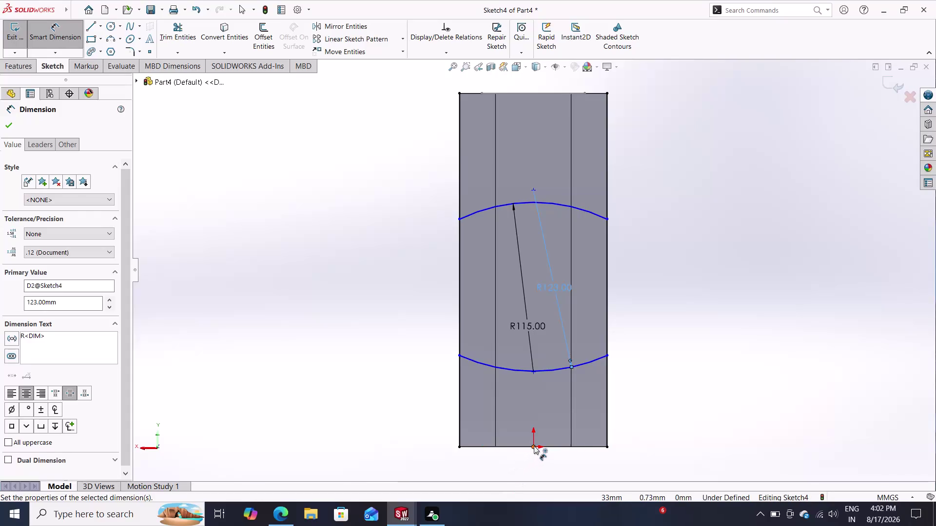
Dimension the upper arc at R123 and add a vertical crest-to-bottom-edge distance of about 166 mm.
click(533, 445)
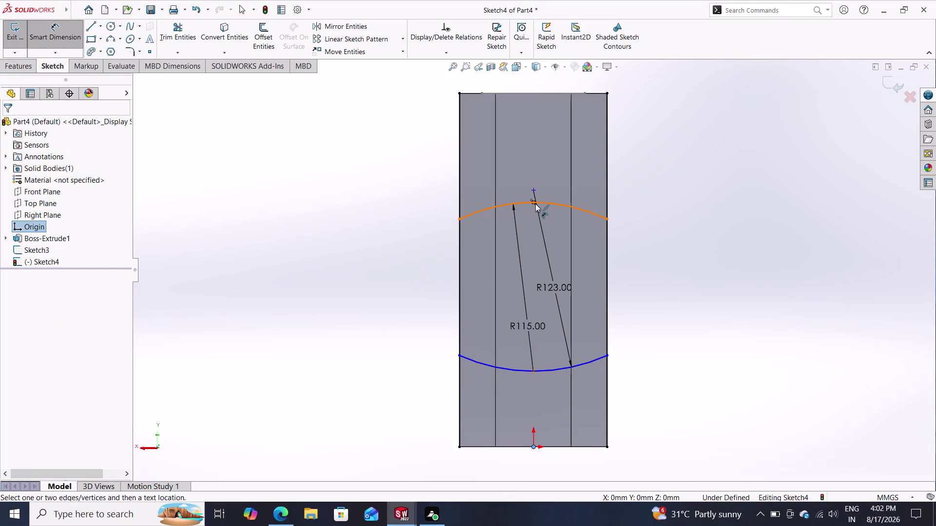
click(534, 202)
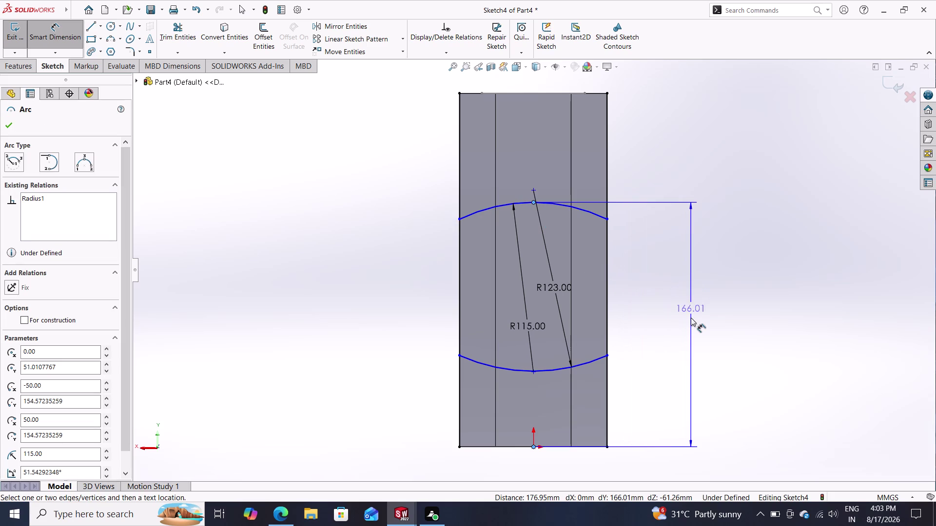
double_click(696, 314)
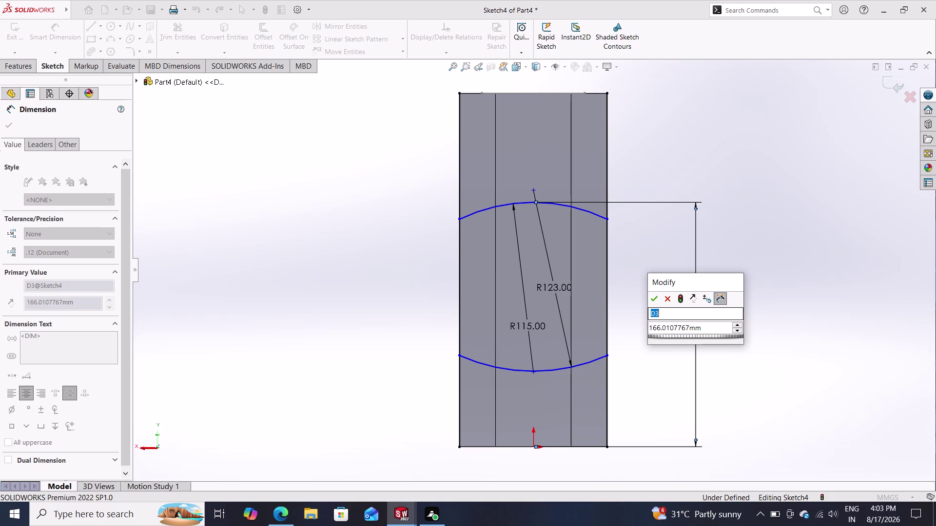
Select the 166 mm distance value for replacement and open the File Explorer panel.
click(702, 326)
drag(703, 326, 683, 322)
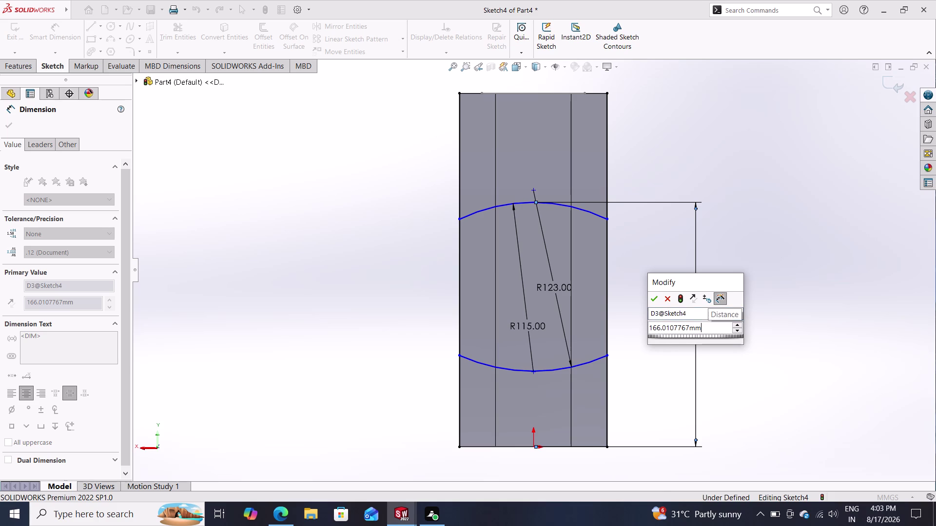
drag(684, 322, 621, 326)
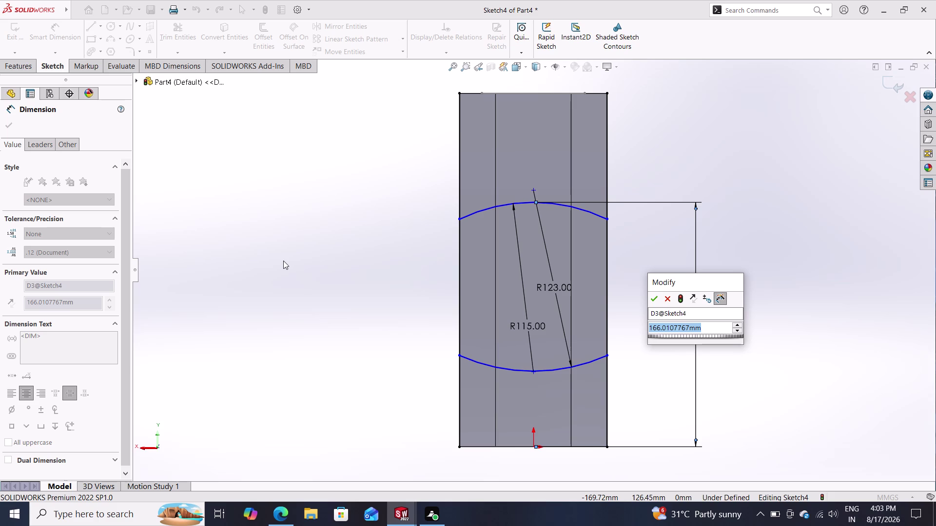
click(935, 132)
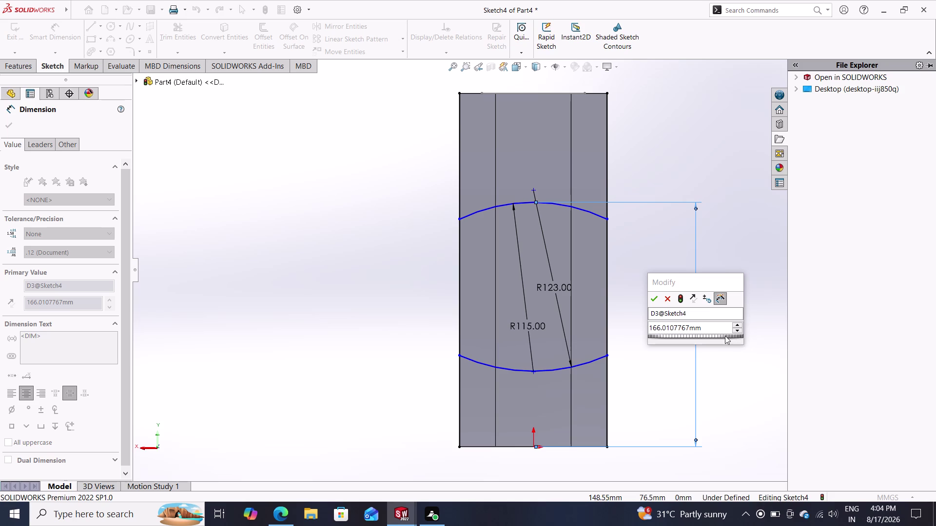
Change the crest-to-bottom-edge distance to 150 mm.
drag(714, 329, 650, 337)
text(1)
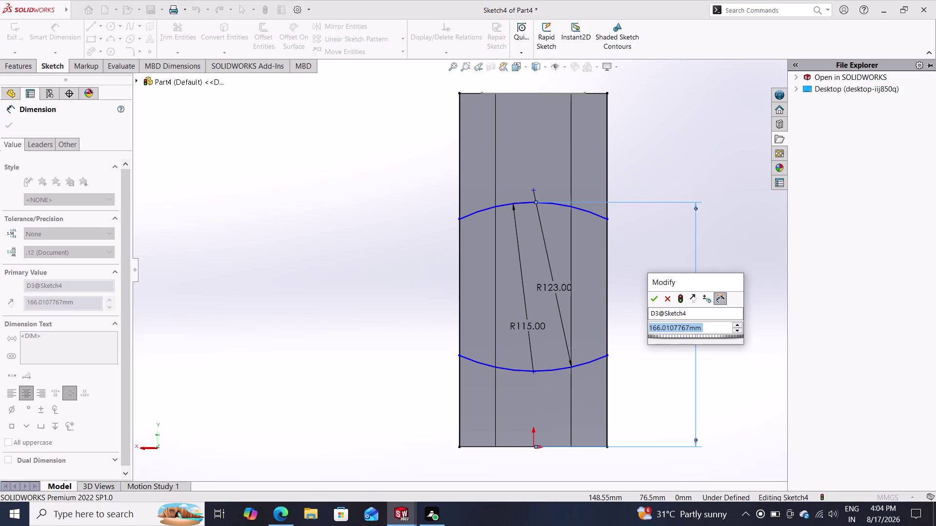
text(50)
key(Return)
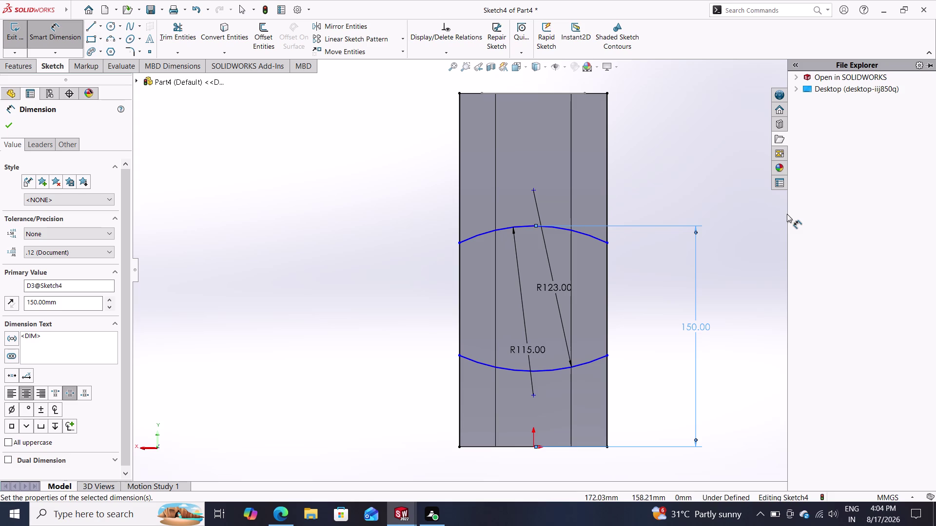
Collapse the File Explorer panel and exit Smart Dimension.
drag(787, 217, 856, 230)
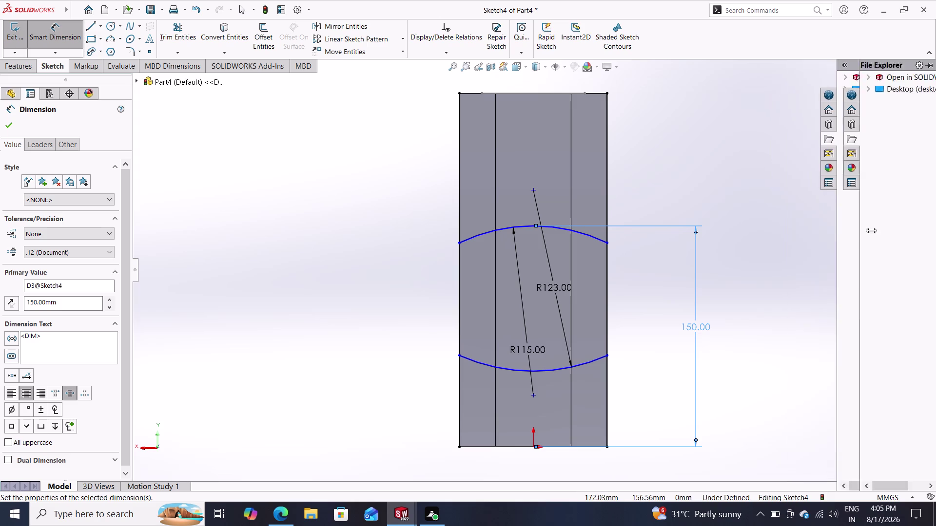
drag(855, 230, 935, 219)
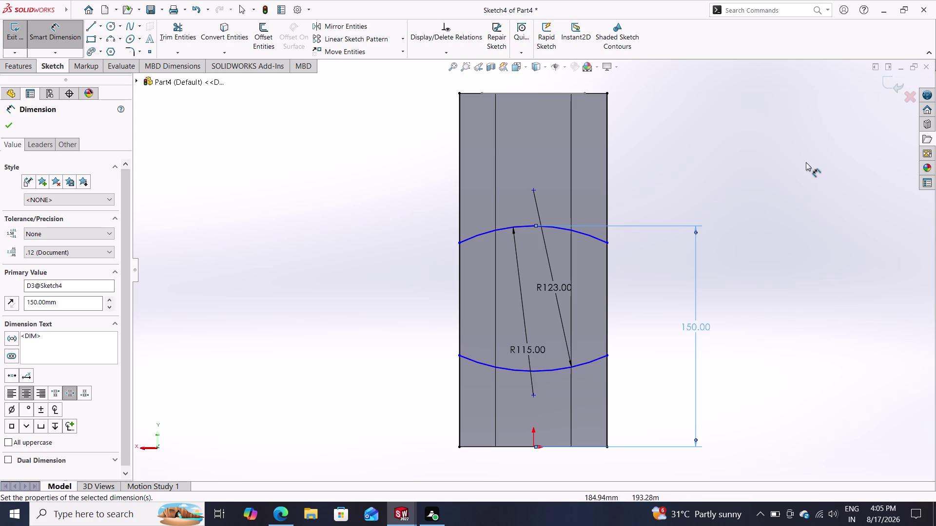
key(Escape)
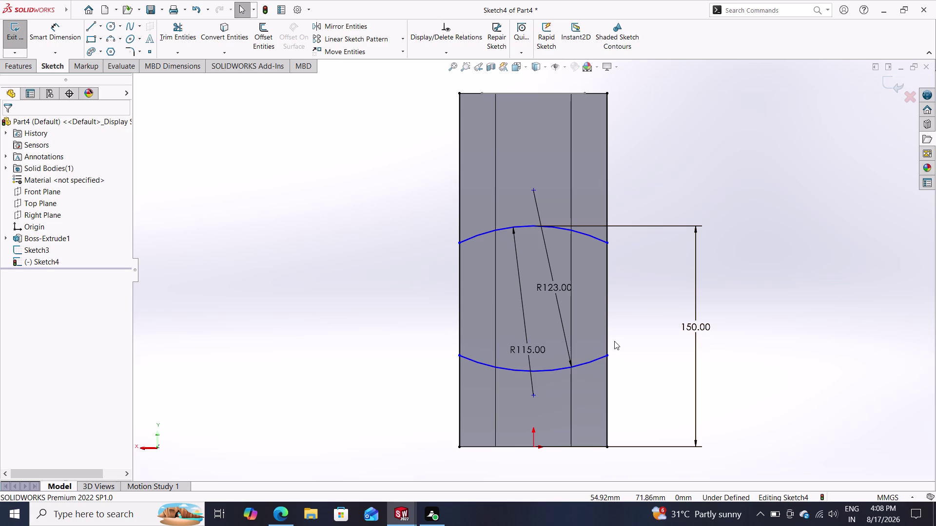
Select the point on the lower arc.
click(534, 447)
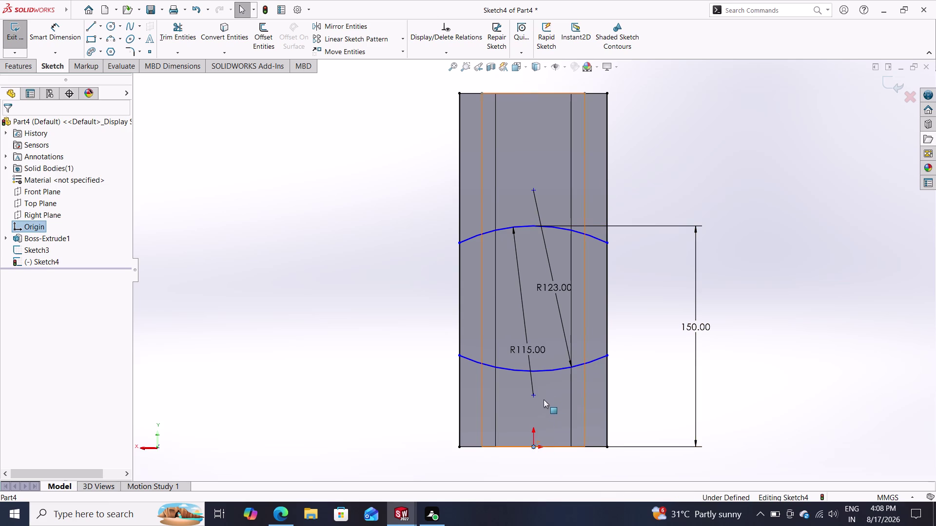
Make the lower arc's point coincident with the origin and accept the relation.
click(532, 371)
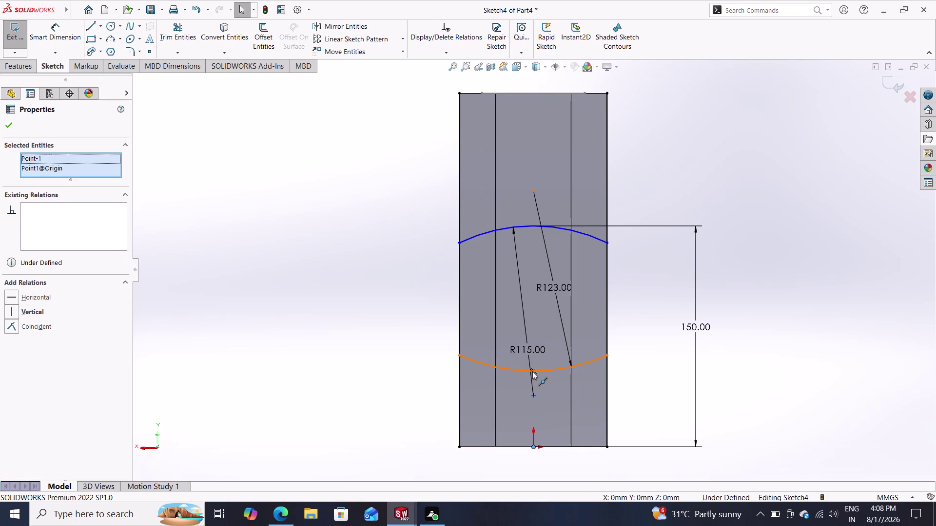
click(28, 323)
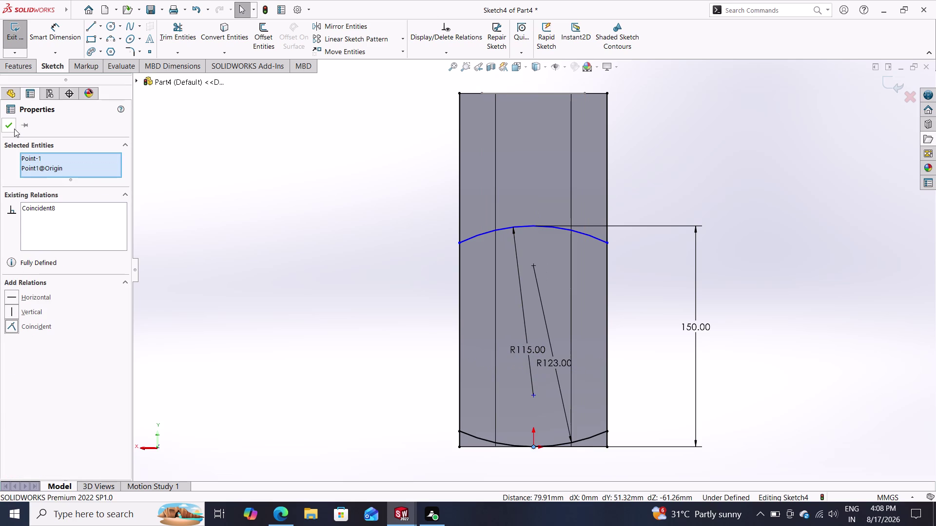
click(14, 129)
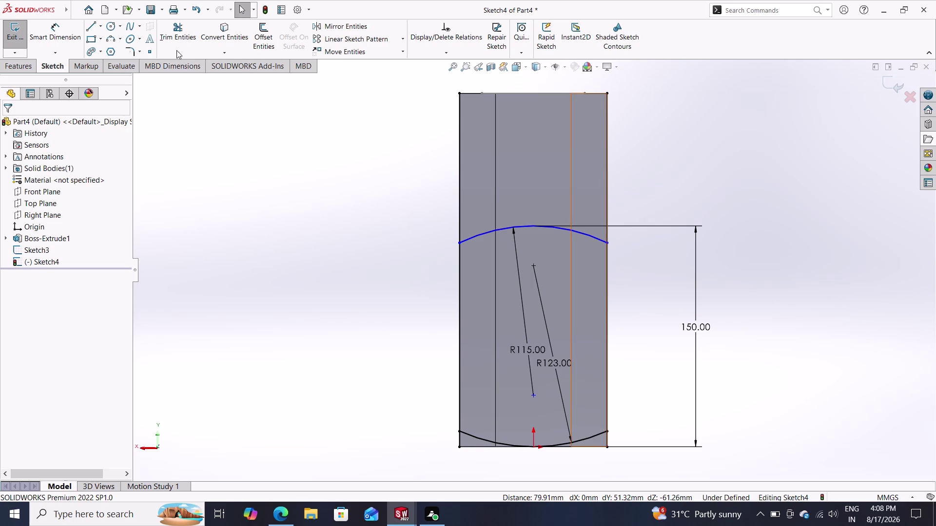
Trim away excess geometry in Sketch4 with Trim Entities, then close the tool.
click(173, 29)
click(35, 201)
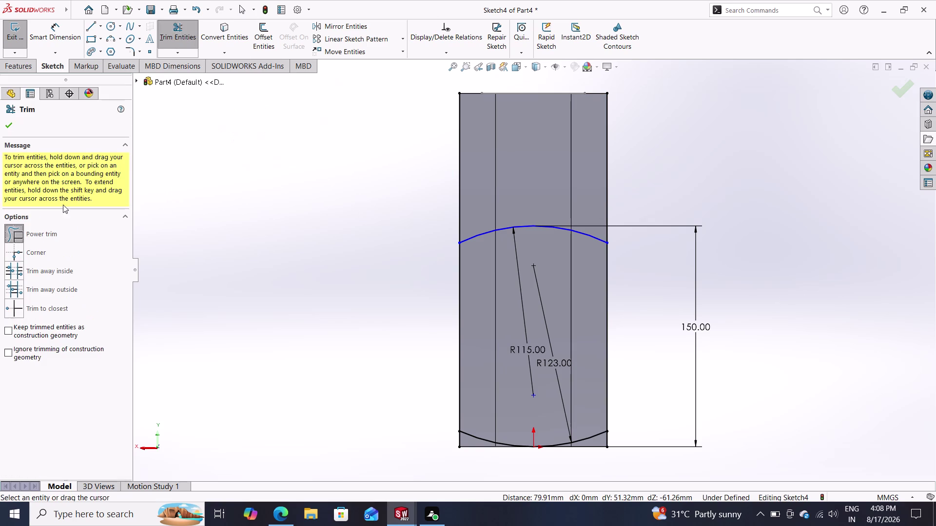
double_click(426, 151)
drag(437, 154, 483, 150)
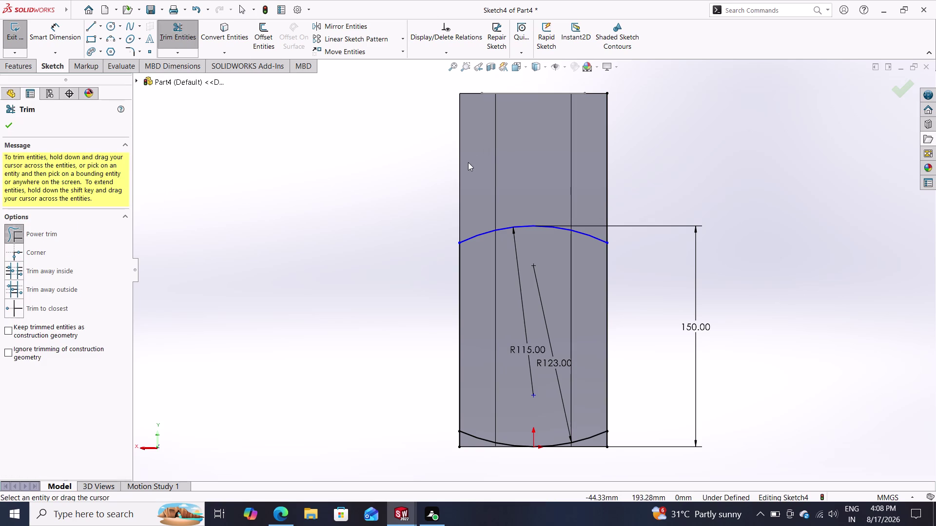
drag(589, 127, 609, 137)
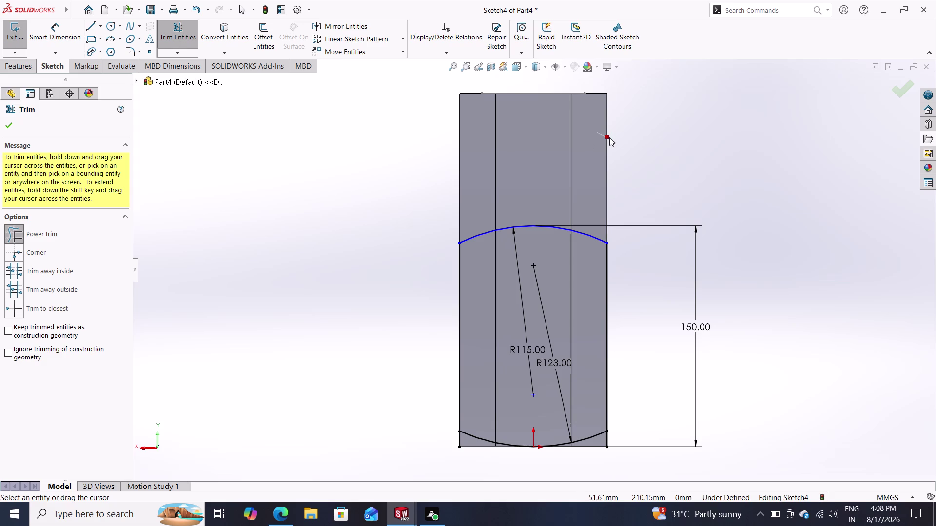
drag(609, 137, 615, 140)
drag(450, 437, 450, 431)
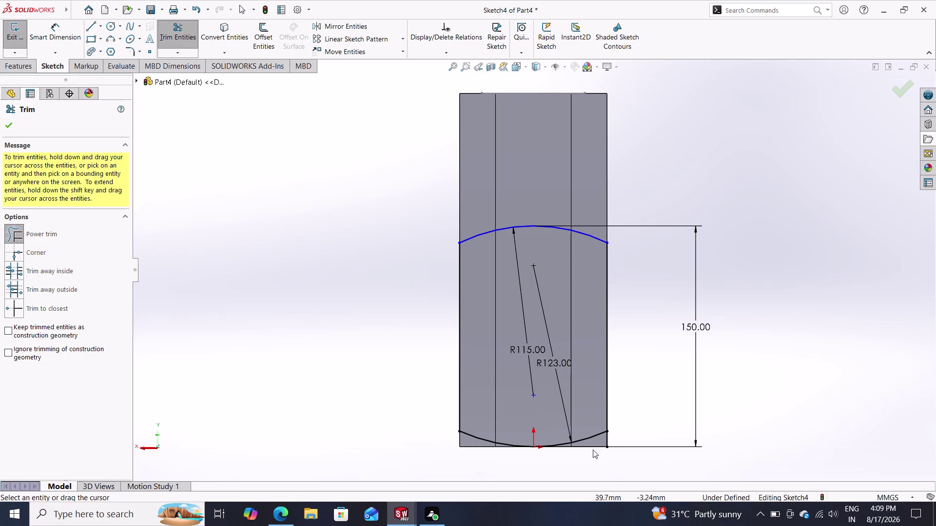
drag(632, 434, 588, 449)
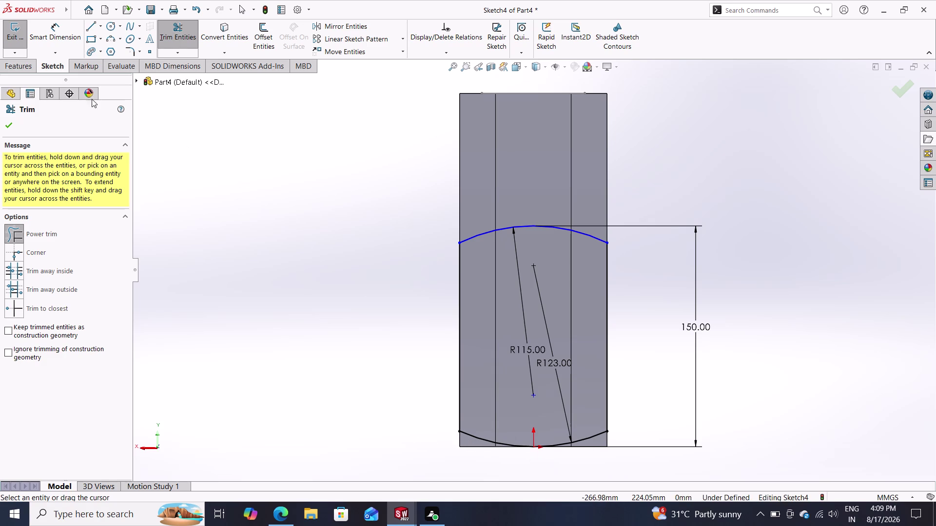
click(3, 124)
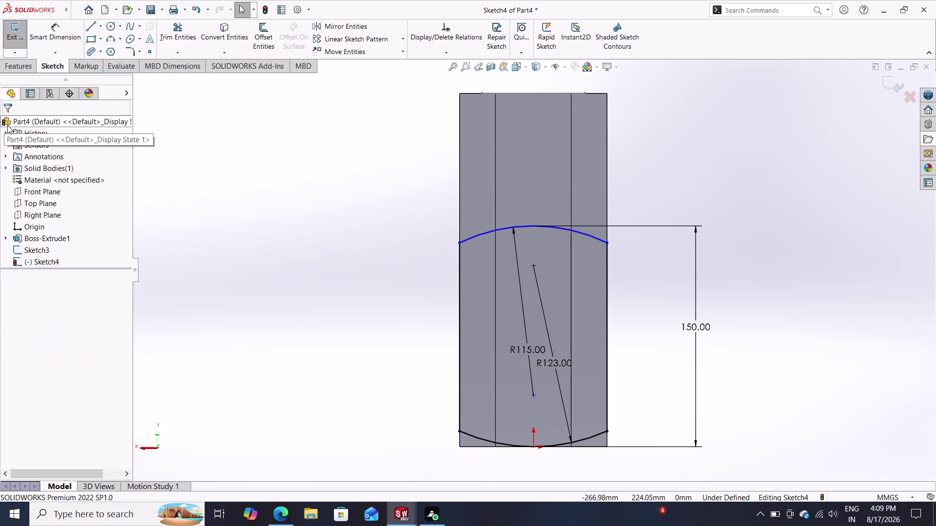
Start a boss extrusion of Sketch4 and orbit to inspect its preview.
click(15, 65)
click(21, 34)
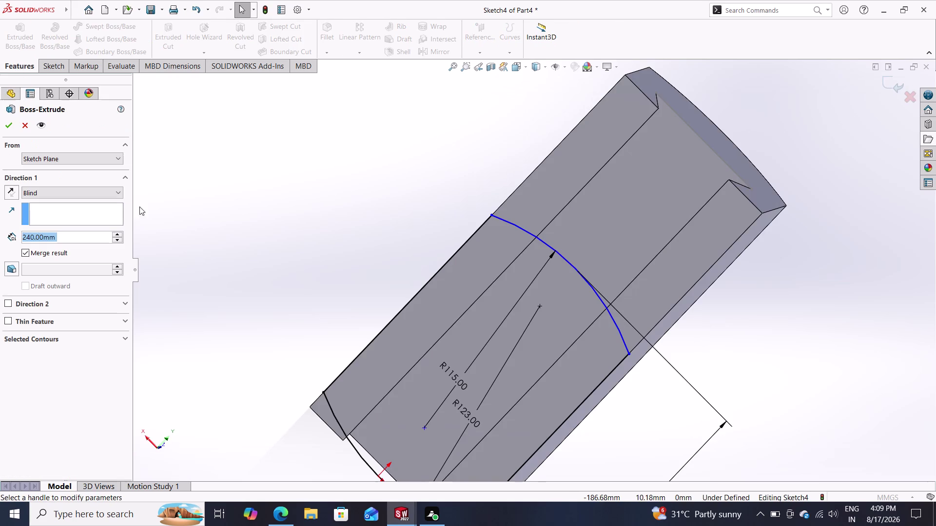
scroll(down, 3)
scroll(up, 3)
scroll(down, 3)
scroll(up, 3)
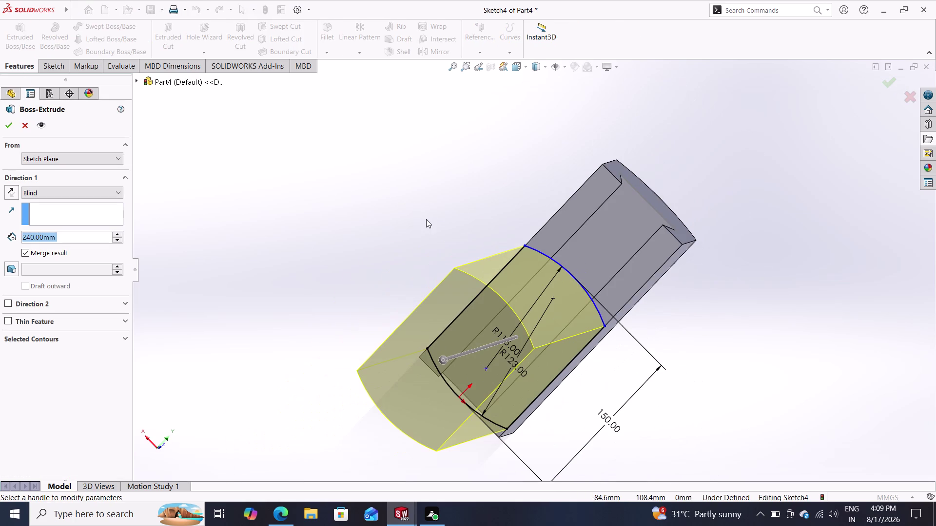
middle_drag(433, 244, 451, 267)
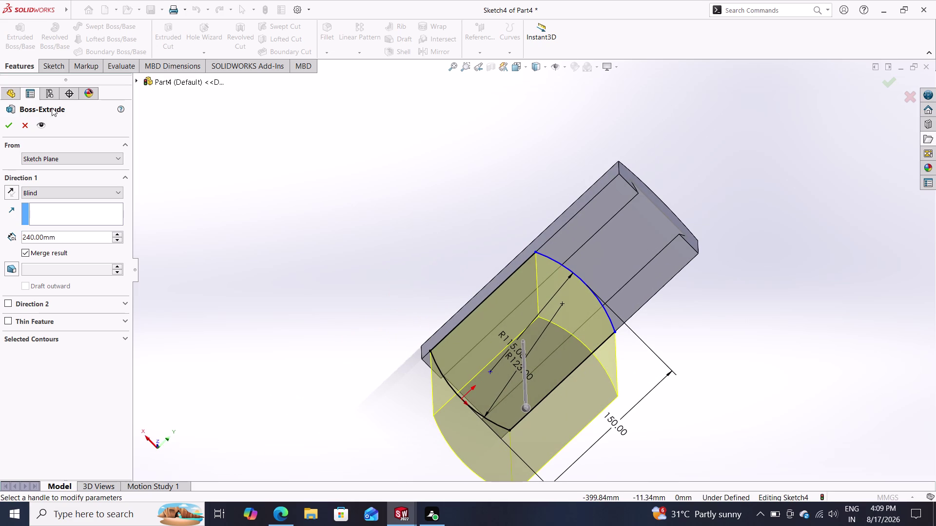
Start the extrusion at a 20 mm offset and complete Boss-Extrude2.
click(56, 161)
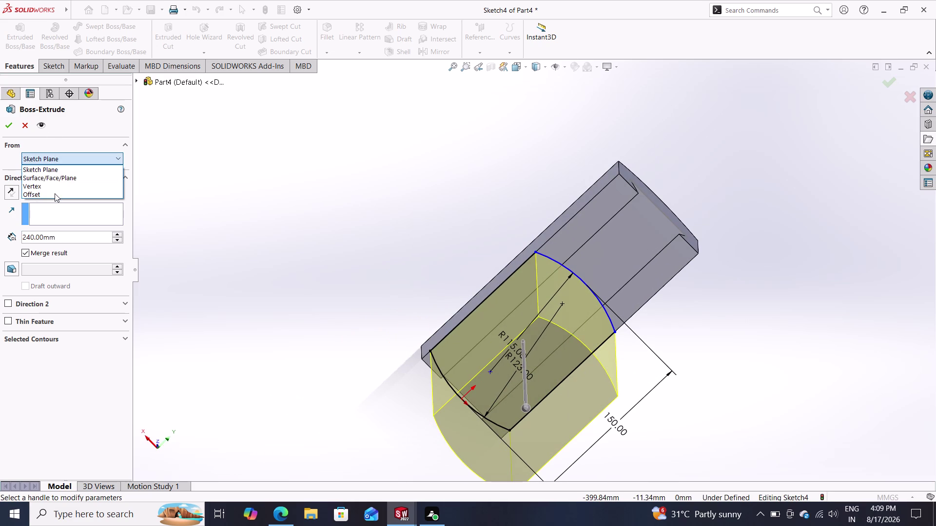
click(55, 193)
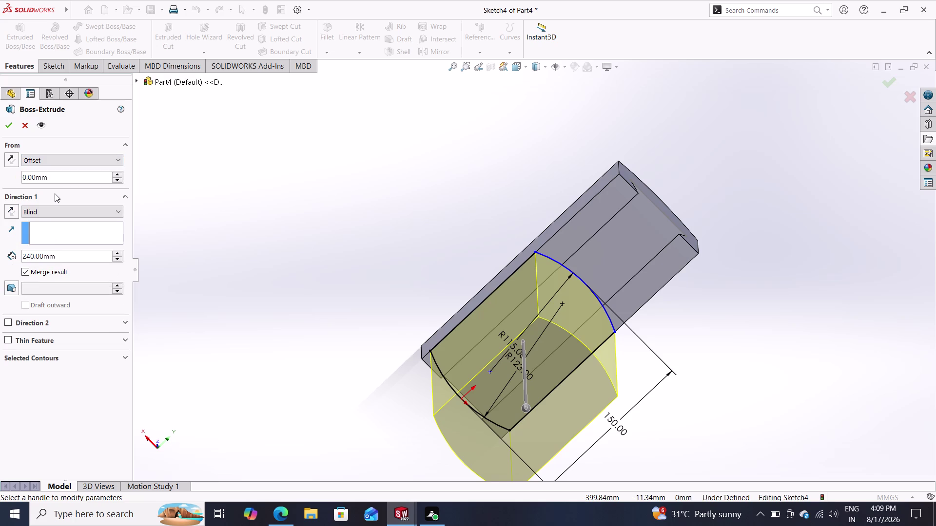
text(20)
key(Return)
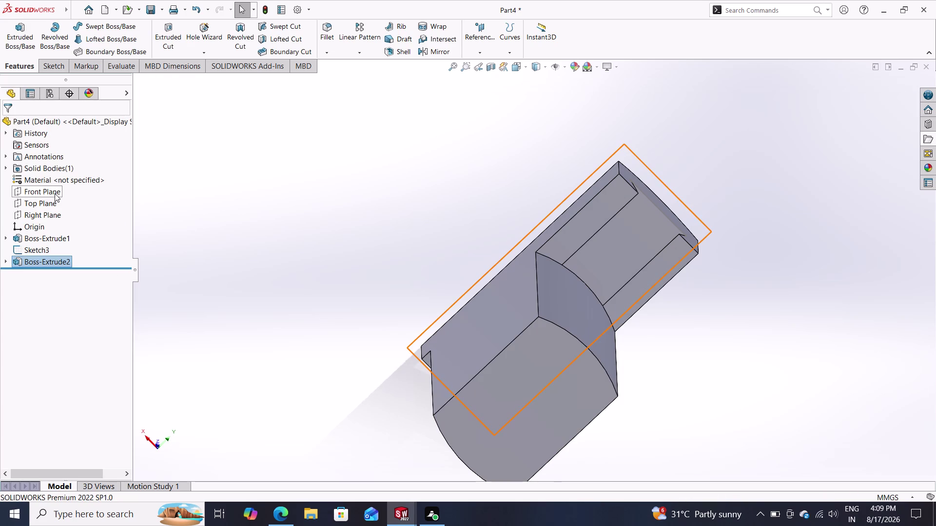
Undo Boss-Extrude2 and start a fresh boss extrusion of Sketch4.
key(ctrl+z)
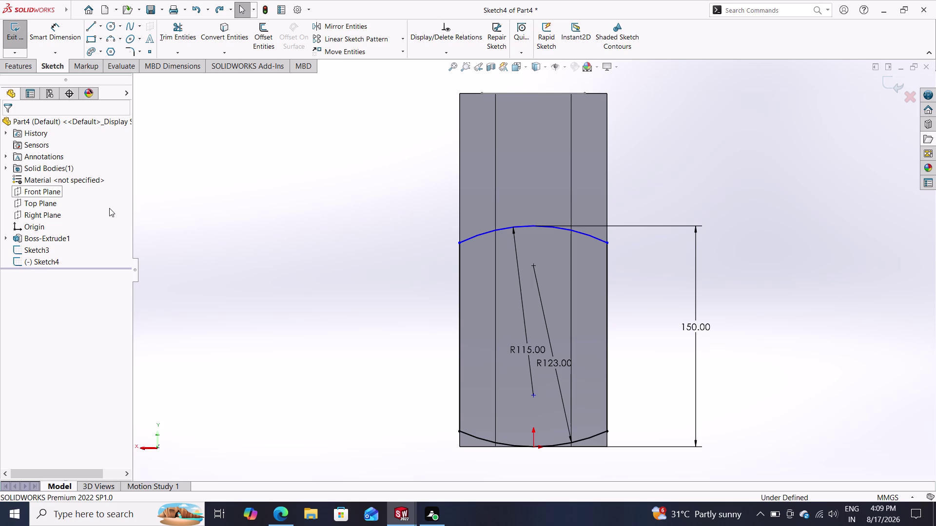
click(20, 64)
click(17, 35)
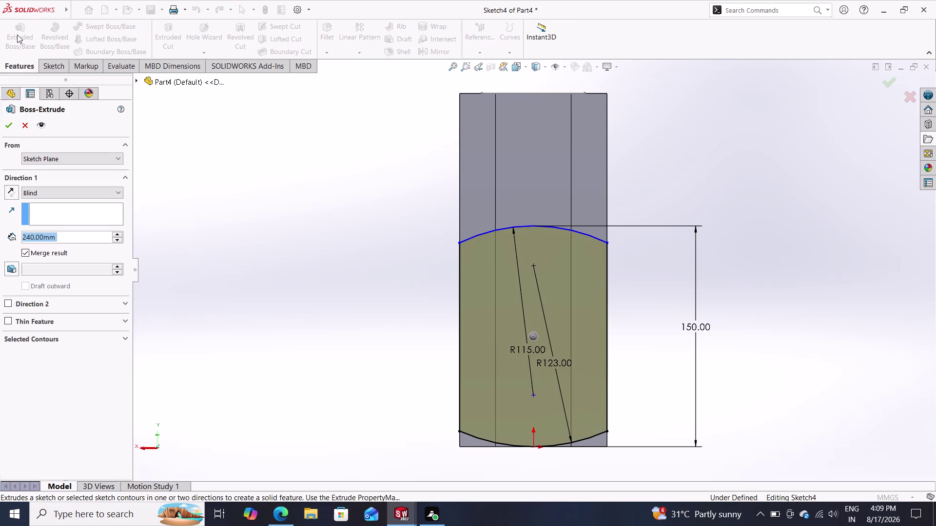
Start the extrusion from an Offset of 20 mm.
click(98, 157)
click(65, 197)
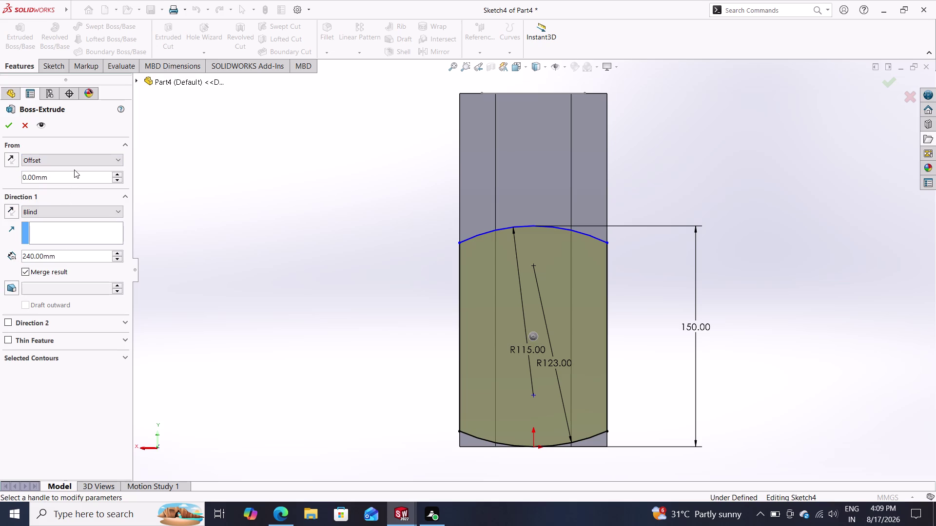
double_click(74, 169)
drag(67, 177, 9, 178)
text(20)
key(Return)
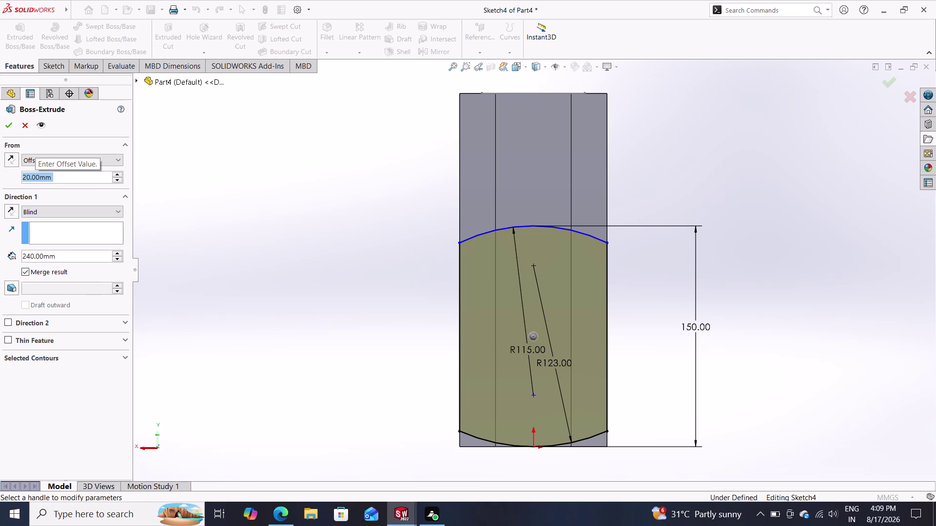
Set the blind depth to 25 mm, after trying 45 and -20, and accept the boss.
drag(68, 260, 16, 254)
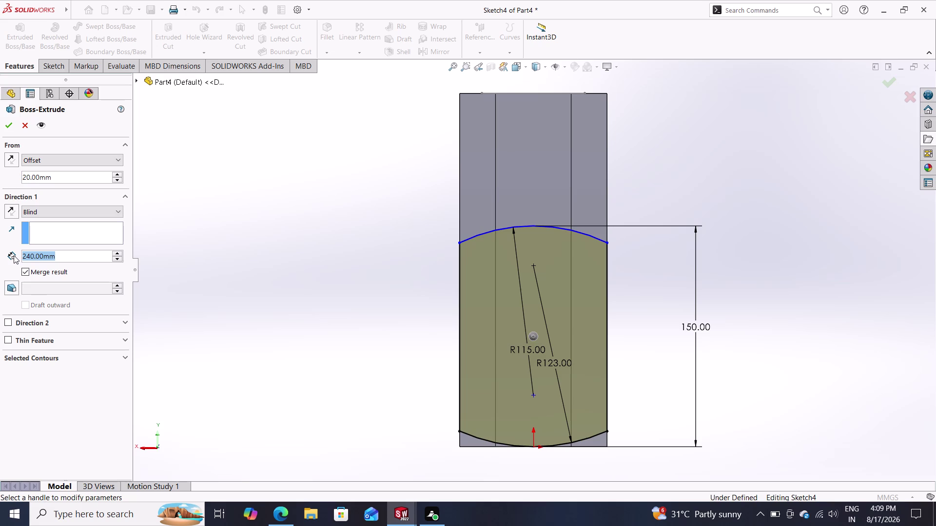
key(BackSpace)
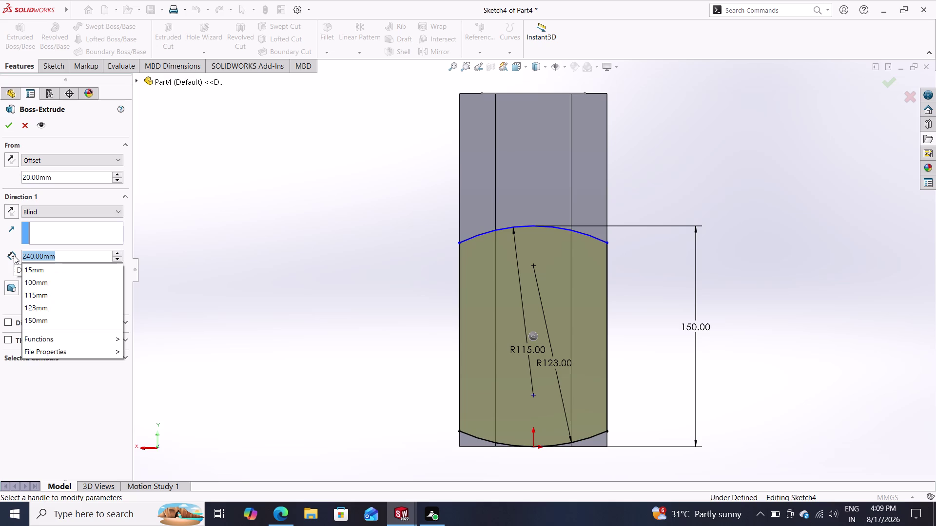
text(45)
key(Return)
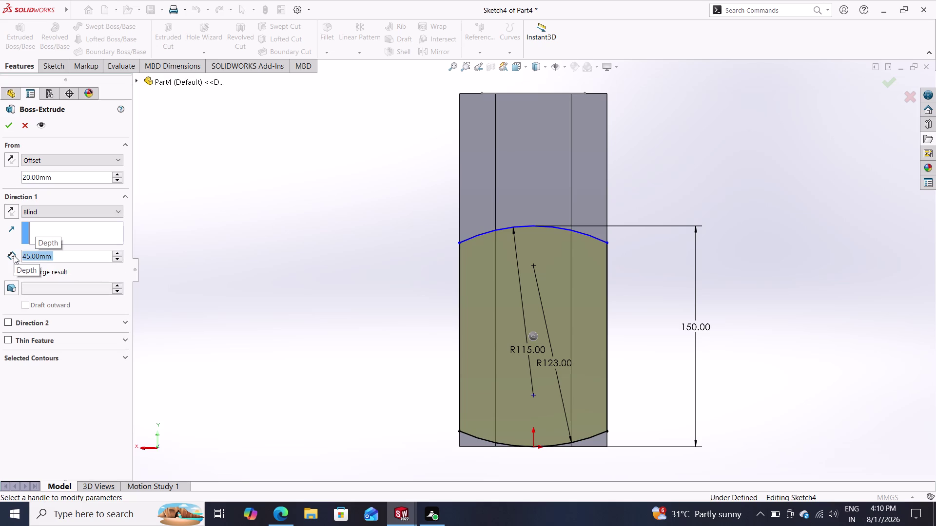
key(minus)
text(2)
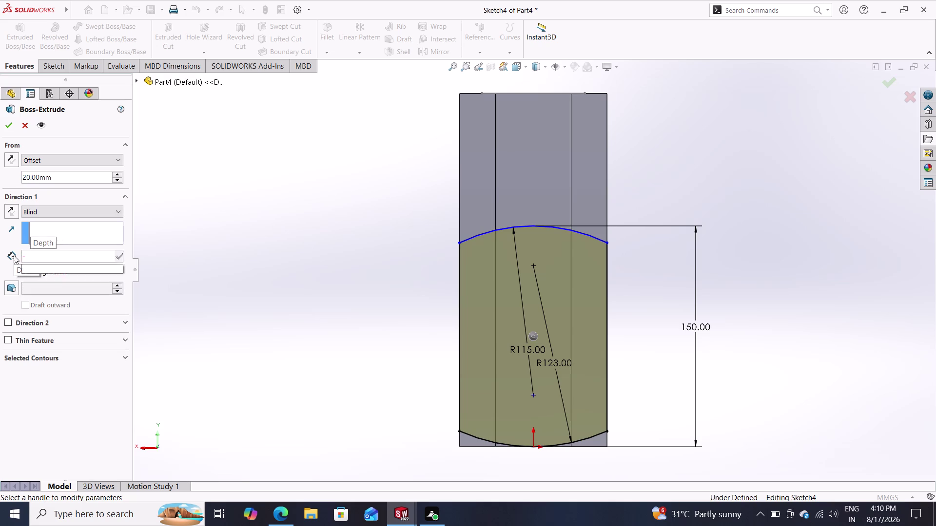
text(0)
key(Return)
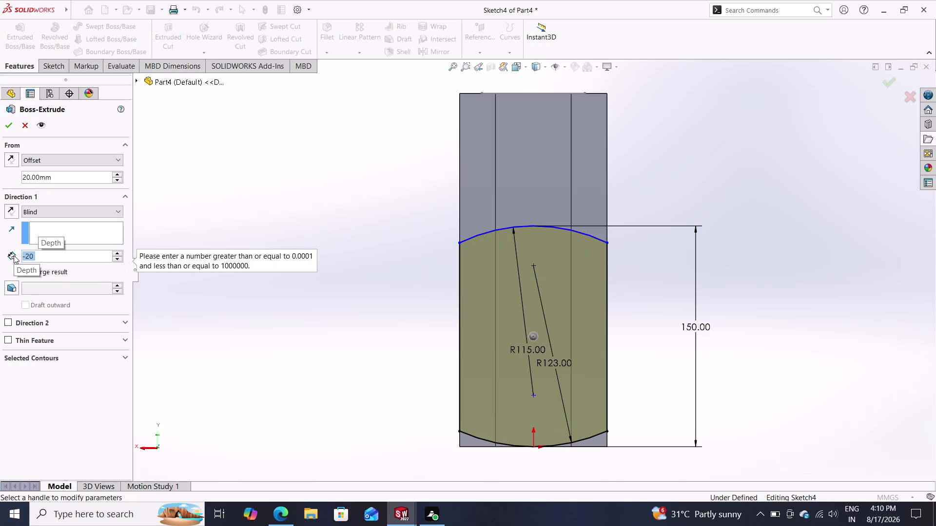
key(BackSpace)
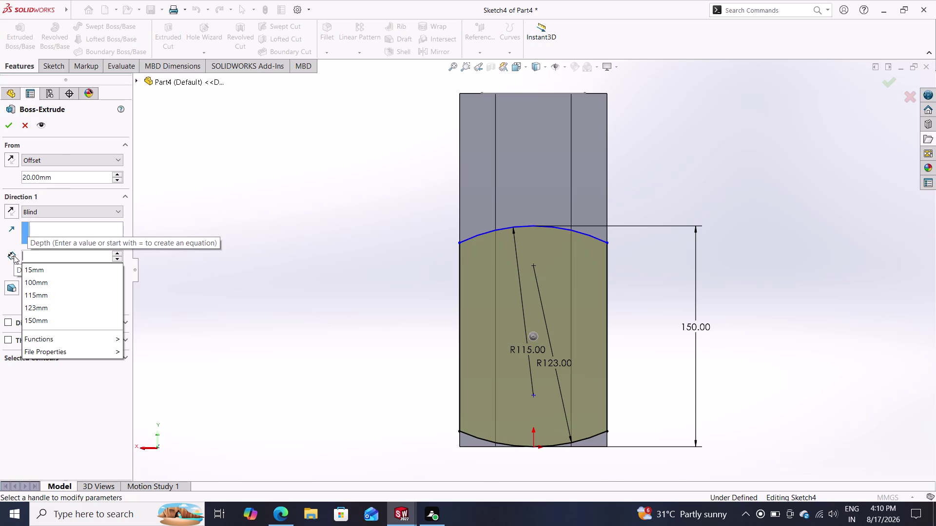
text(25)
key(Return)
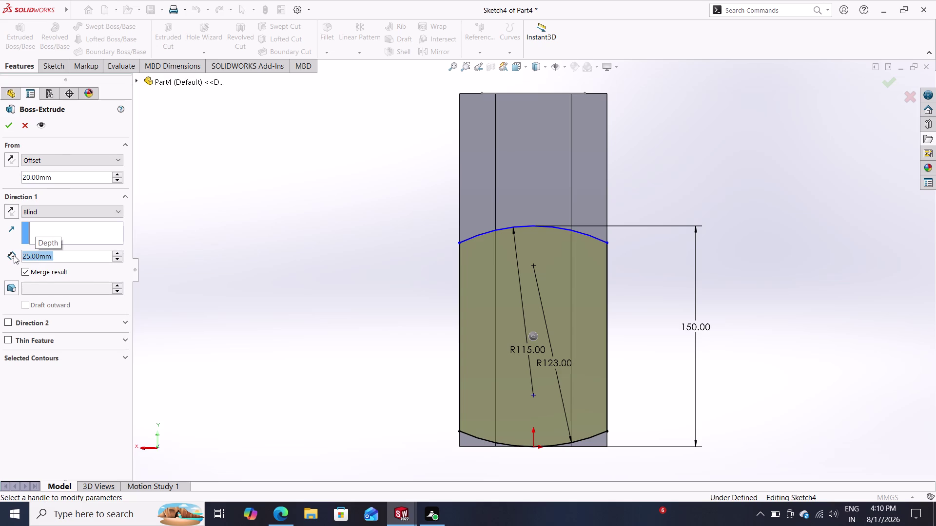
click(11, 123)
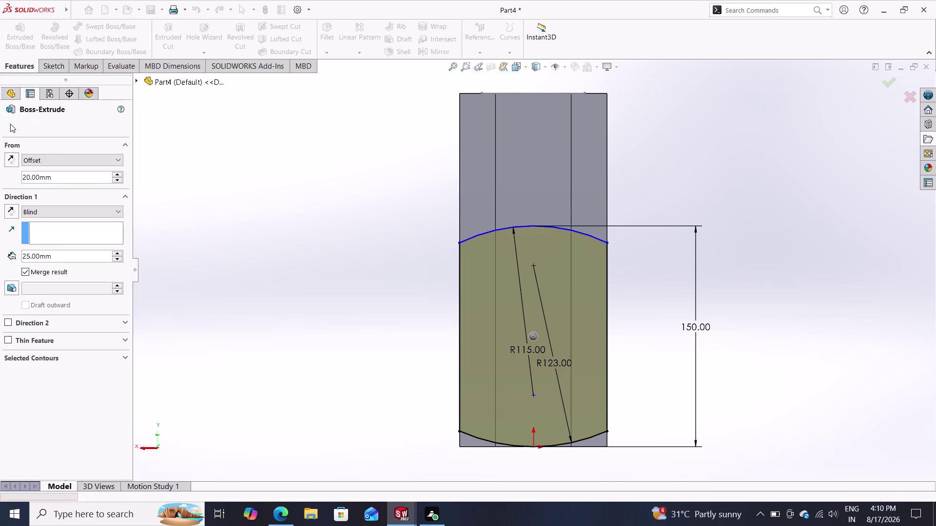
Orbit around the new boss to inspect the gap, then select Boss-Extrude3.
middle_drag(369, 231, 393, 266)
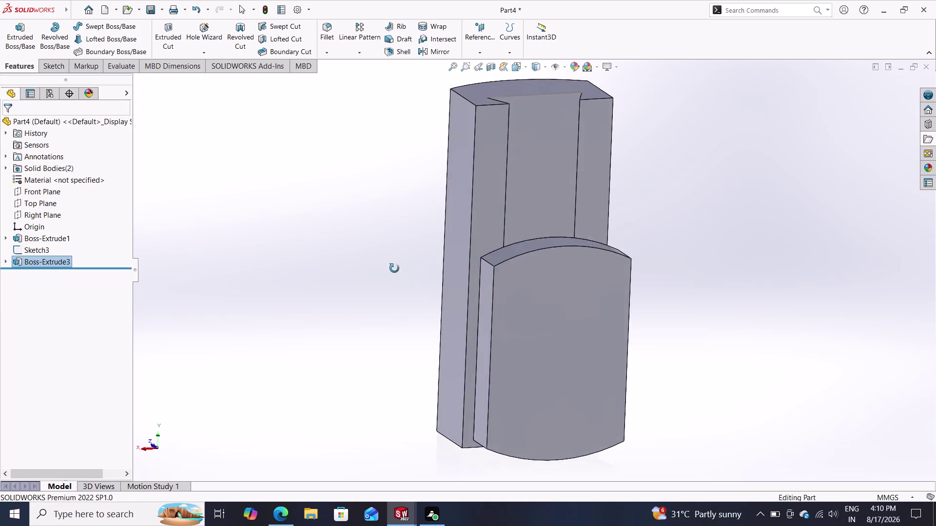
middle_drag(392, 266, 369, 287)
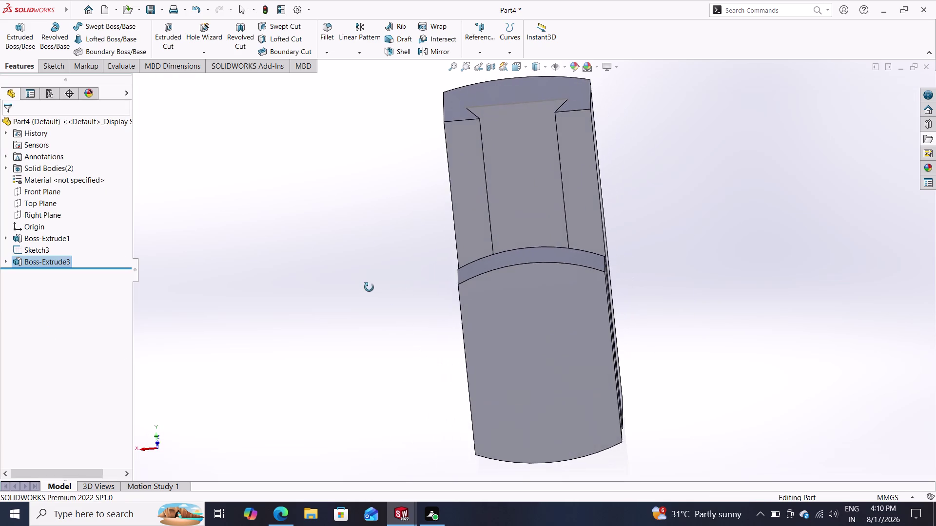
middle_drag(368, 288, 468, 325)
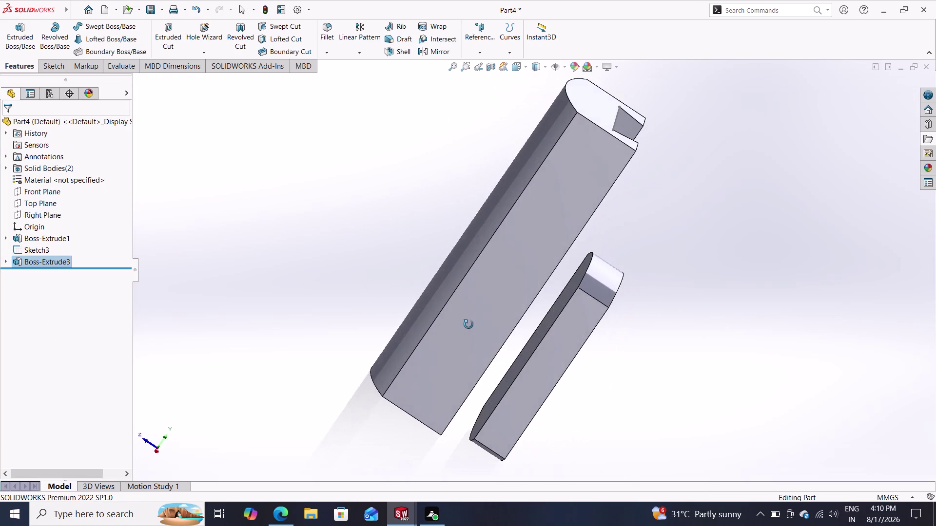
middle_drag(468, 324, 395, 291)
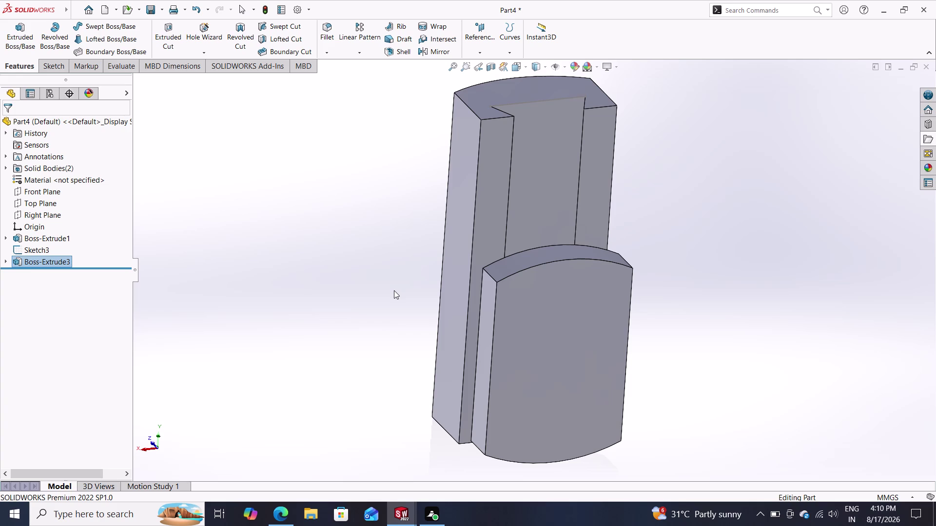
click(41, 262)
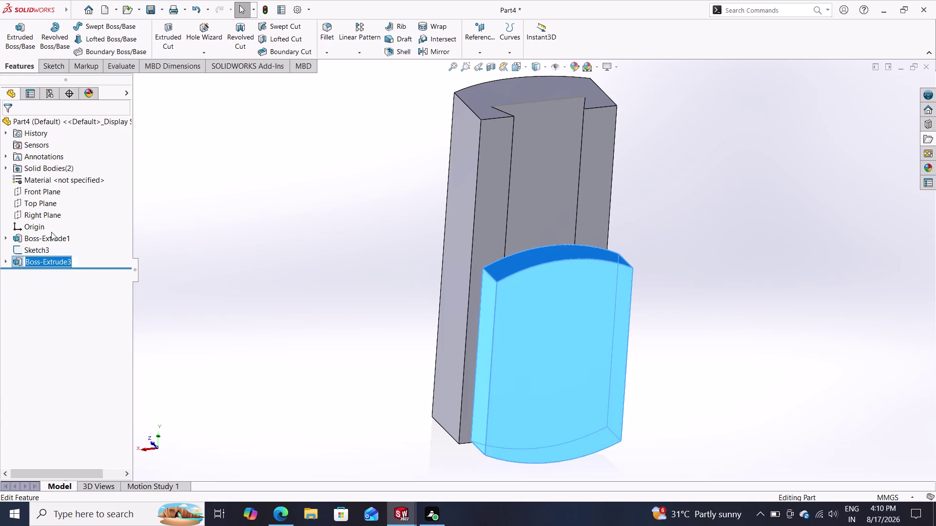
Expand Boss-Extrude3 and open Edit Feature, showing its 20 mm offset and 25 mm depth.
double_click(20, 260)
click(21, 261)
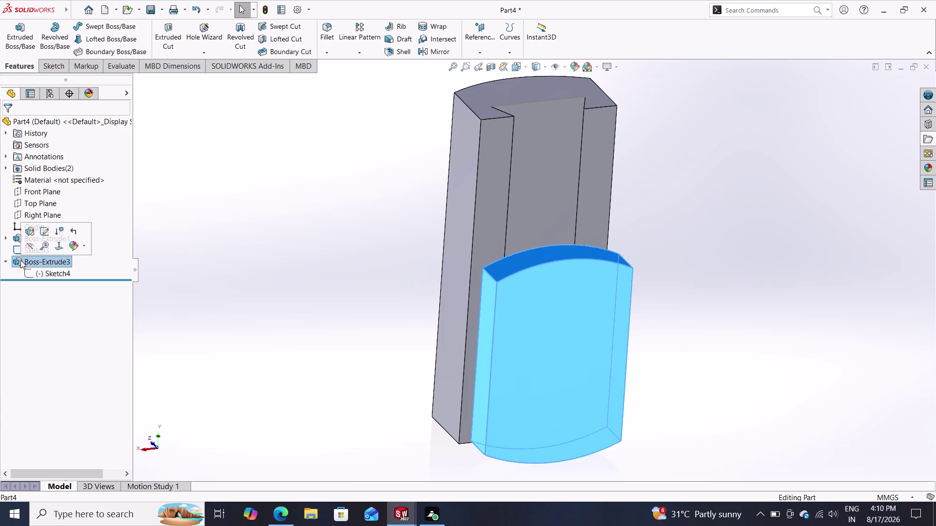
click(30, 233)
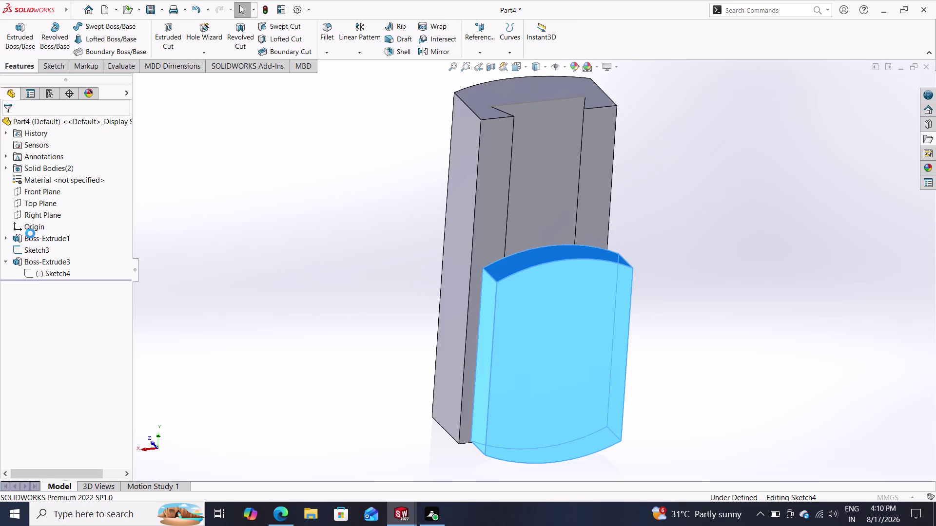
click(11, 207)
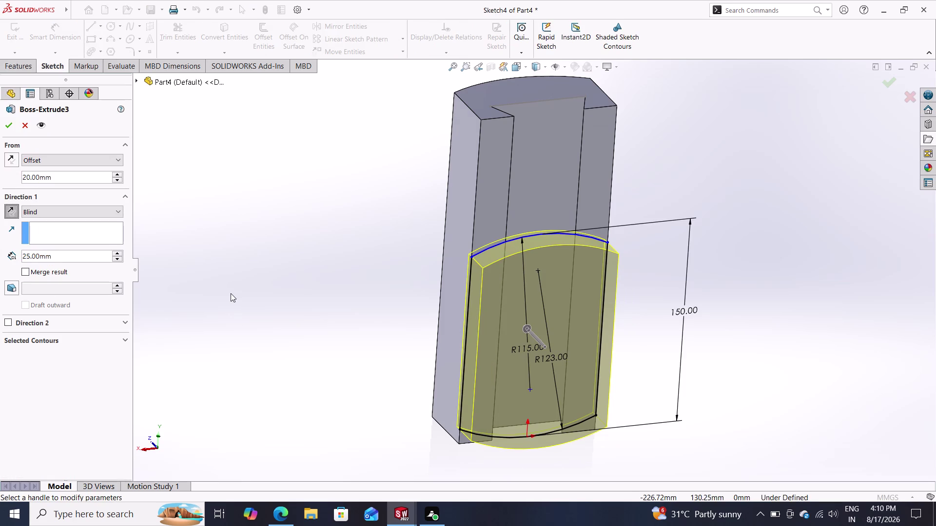
middle_drag(251, 294, 288, 328)
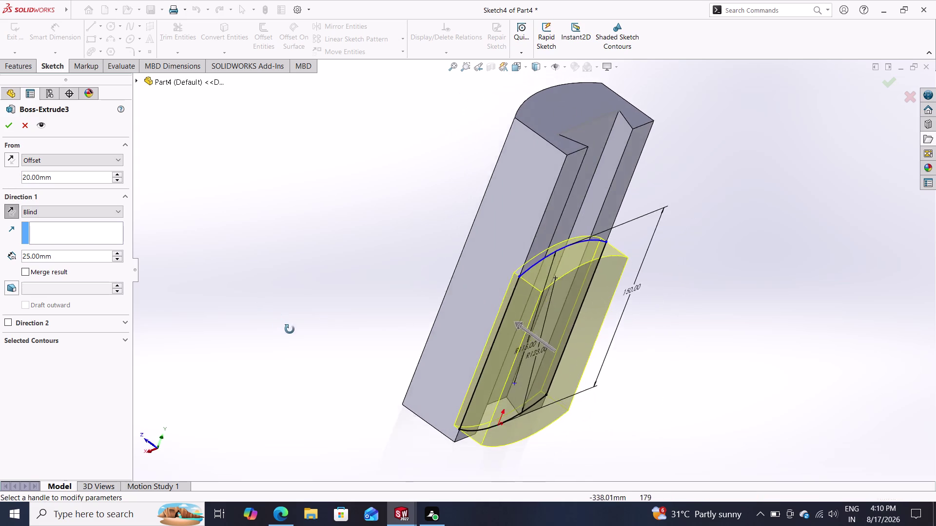
middle_drag(288, 328, 274, 326)
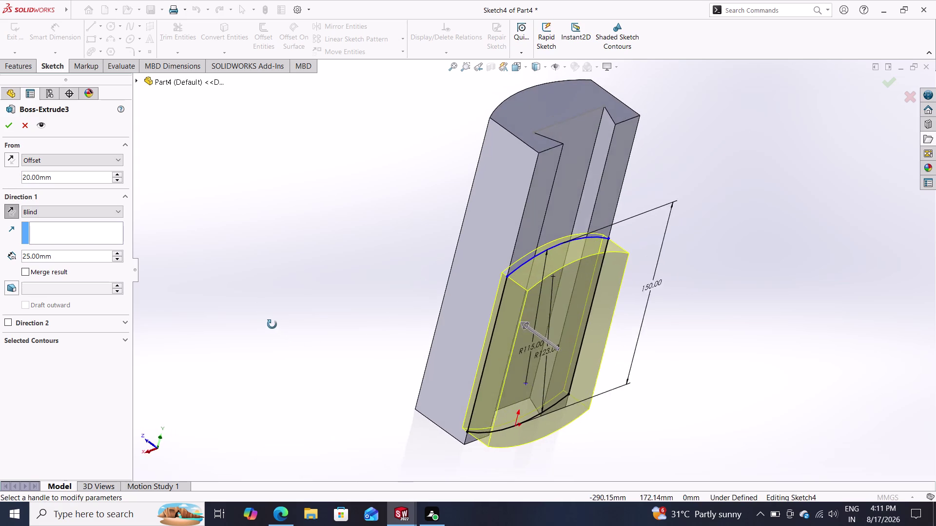
middle_drag(274, 326, 266, 321)
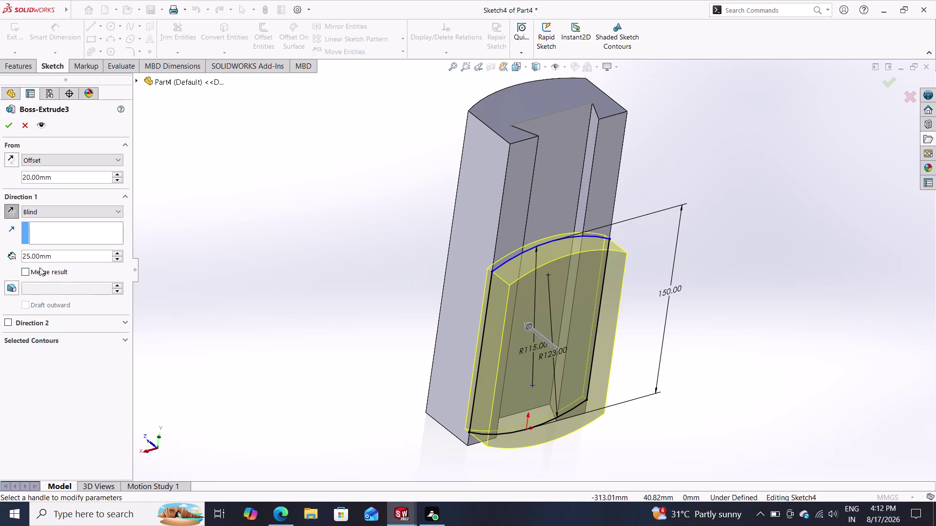
Enable Merge result and reverse the From offset so the boss preview overlaps the block.
double_click(26, 268)
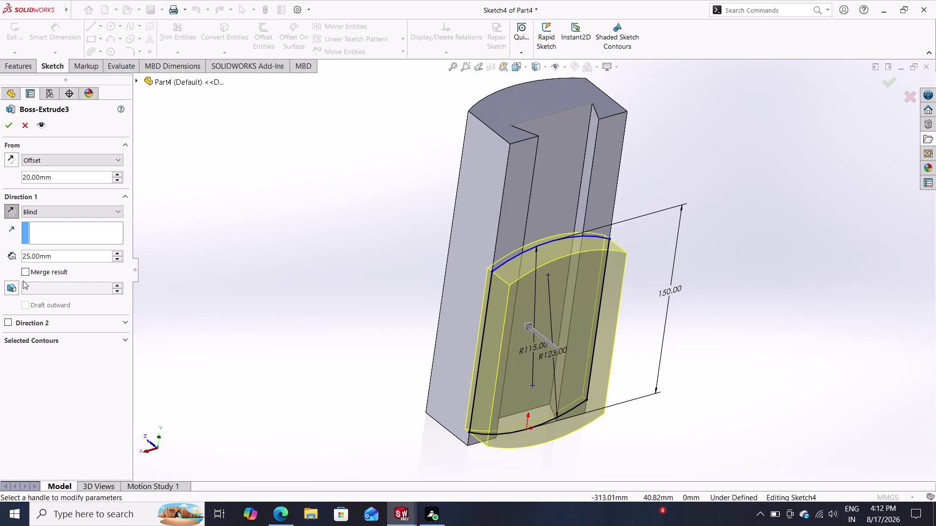
click(25, 275)
click(11, 208)
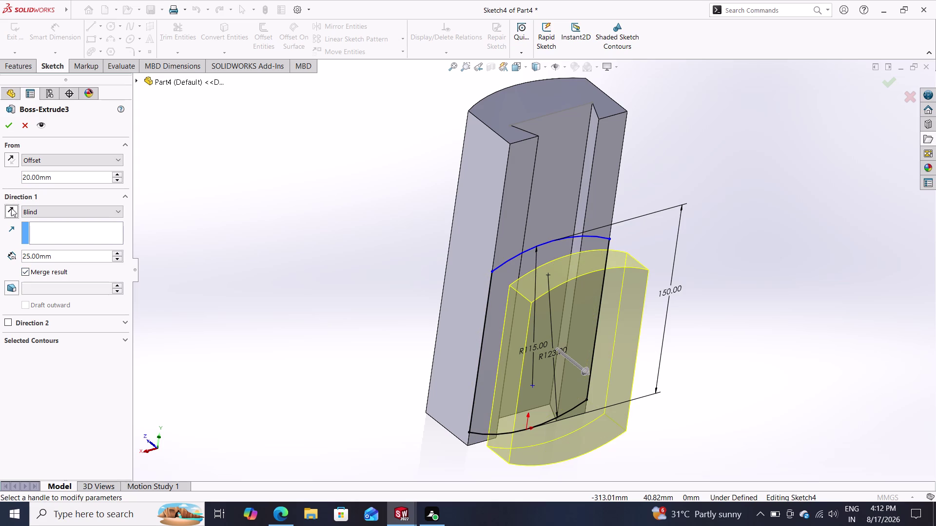
click(11, 208)
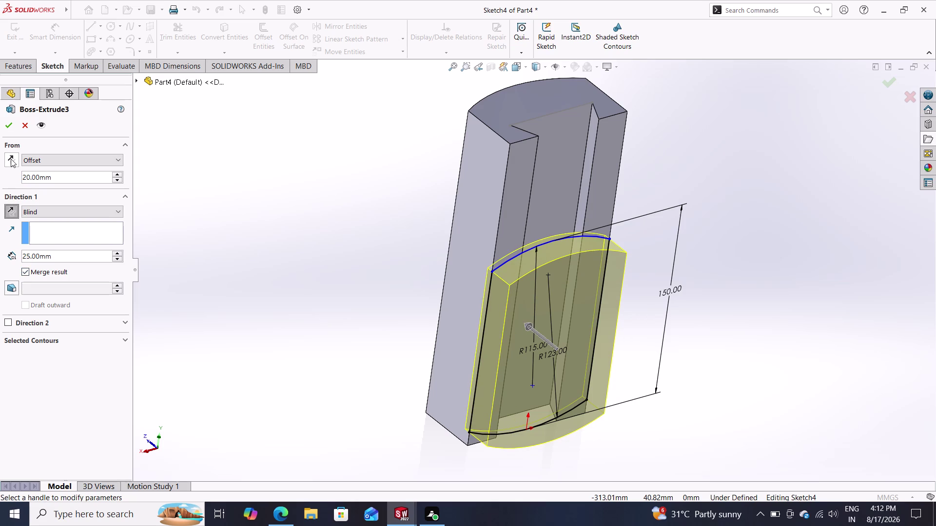
click(11, 159)
middle_drag(255, 307, 256, 307)
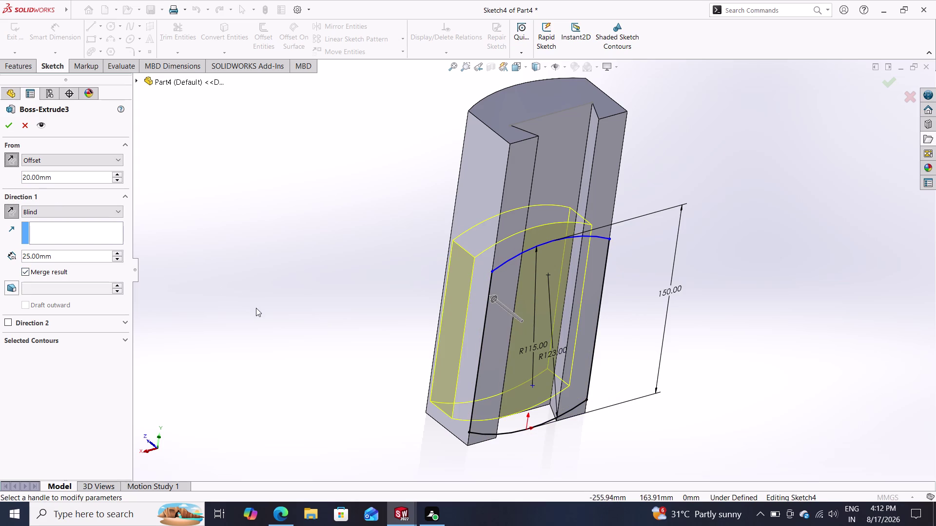
middle_drag(255, 307, 251, 327)
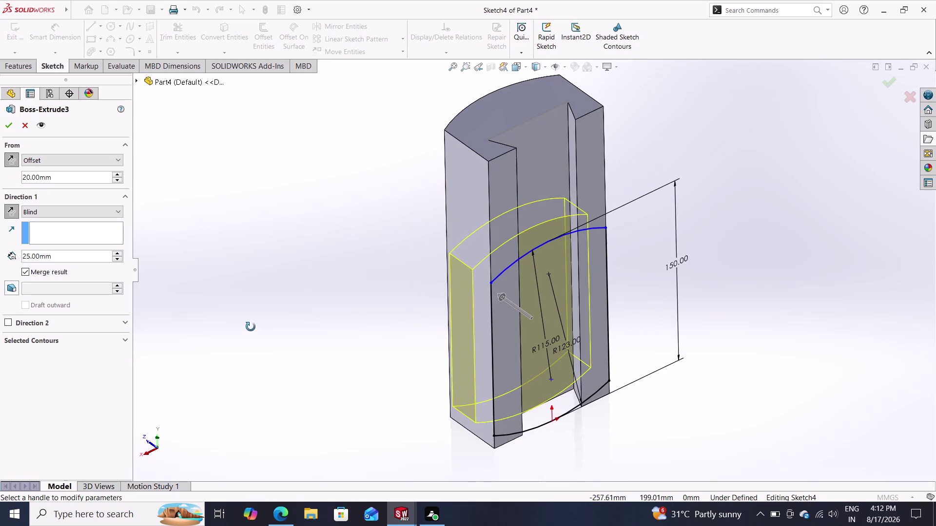
middle_drag(251, 326, 305, 331)
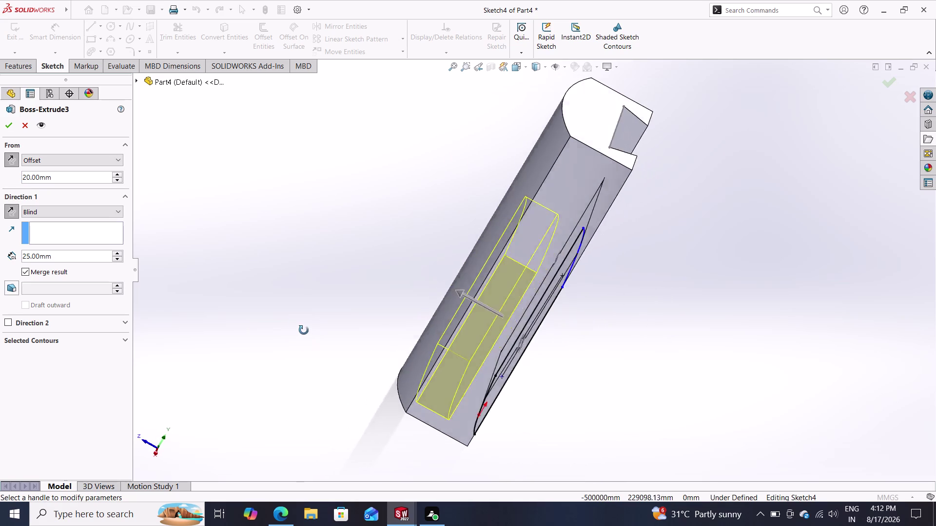
middle_drag(305, 332, 253, 292)
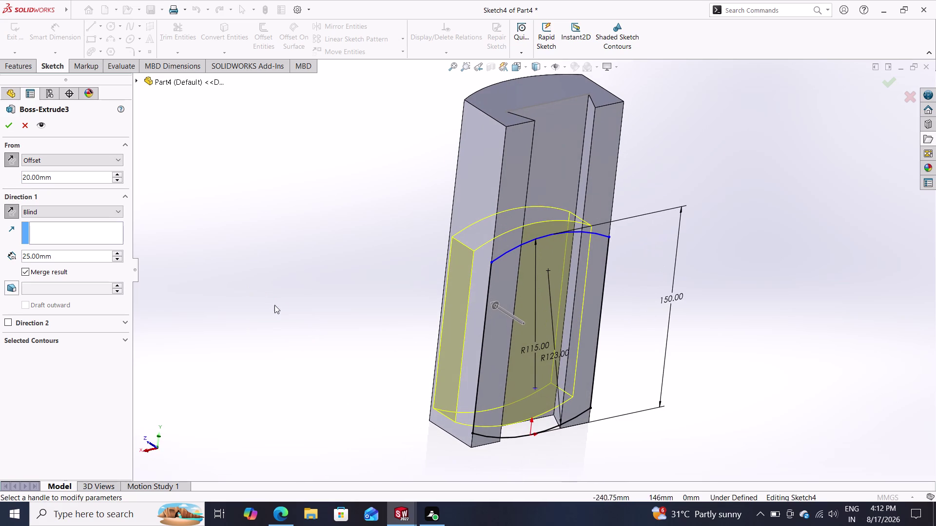
middle_drag(284, 310, 294, 316)
middle_drag(298, 318, 346, 356)
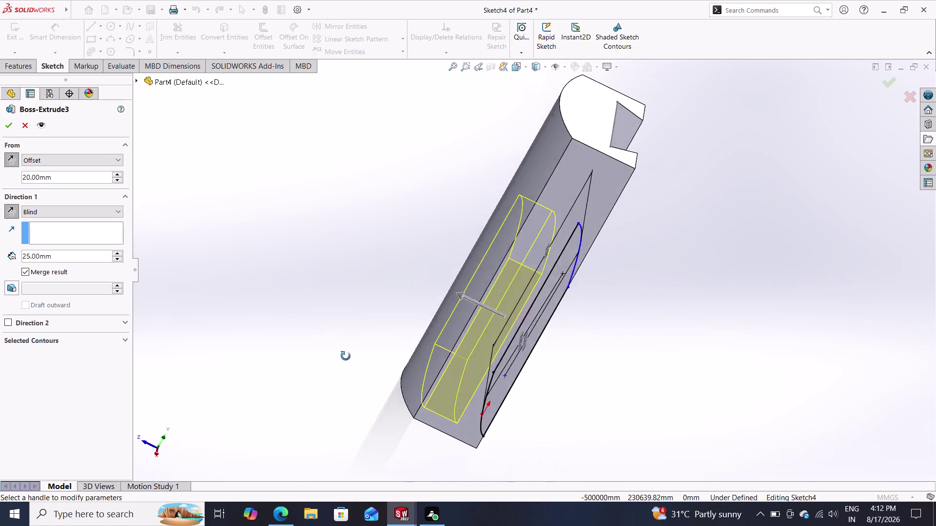
middle_drag(346, 356, 316, 355)
middle_click(300, 344)
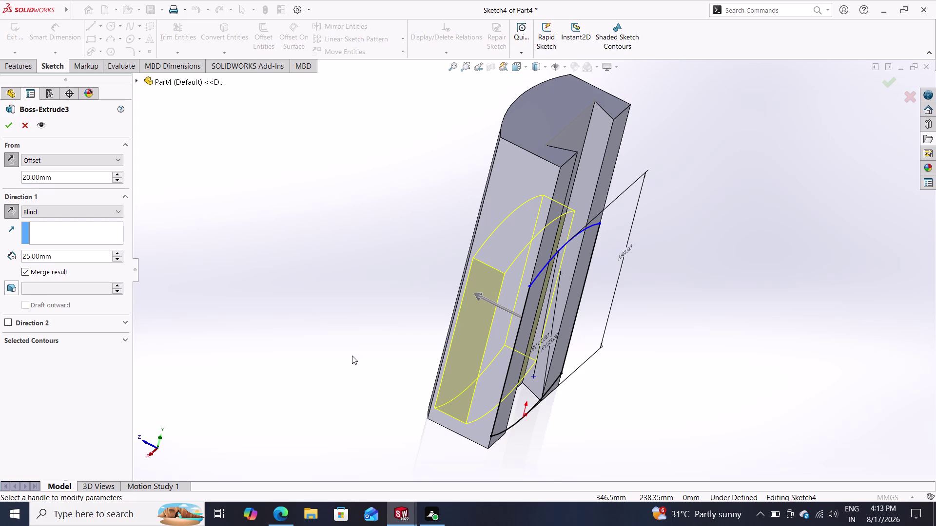
middle_drag(379, 371, 431, 418)
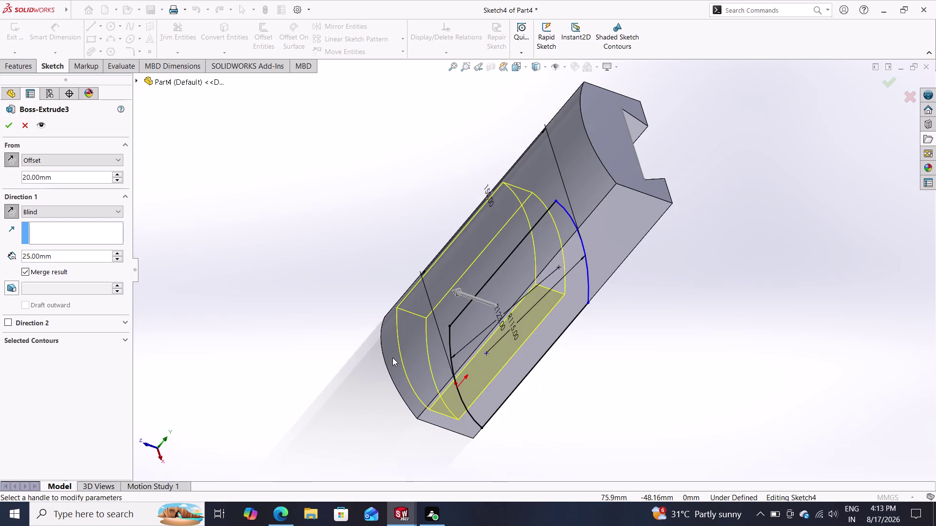
middle_drag(401, 370, 358, 323)
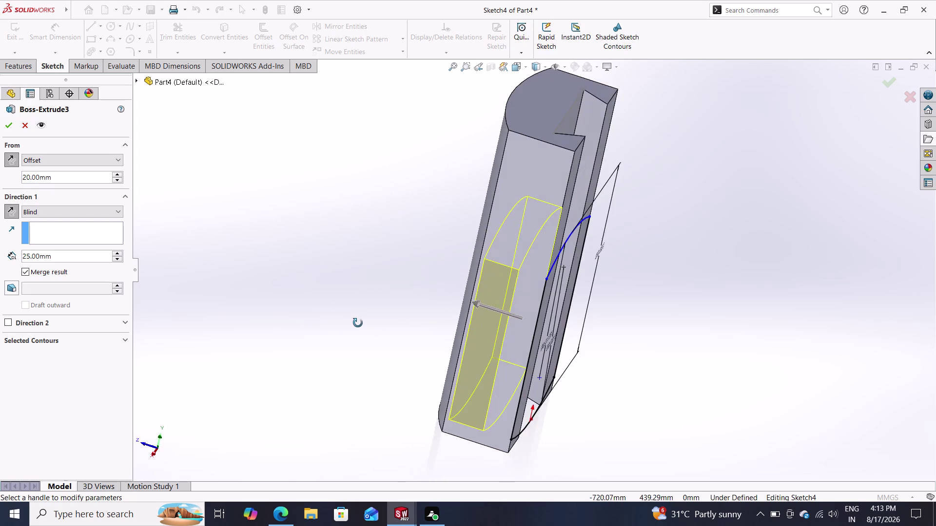
middle_drag(358, 323, 345, 329)
scroll(up, 3)
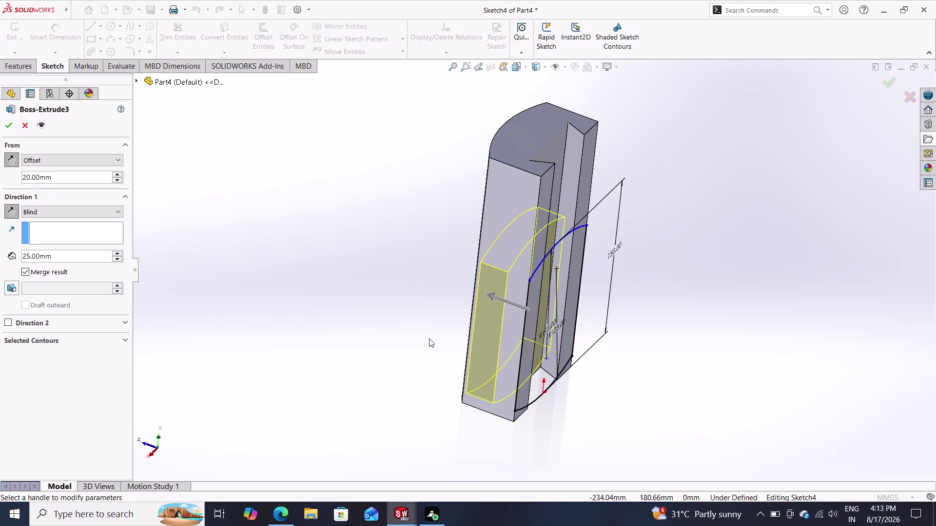
middle_drag(434, 344, 498, 369)
middle_drag(428, 346, 450, 374)
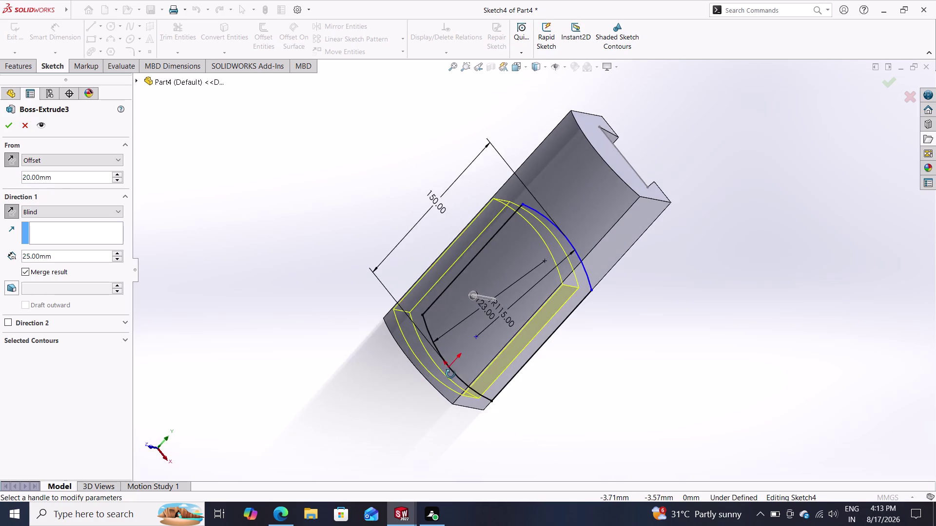
middle_drag(451, 374, 379, 313)
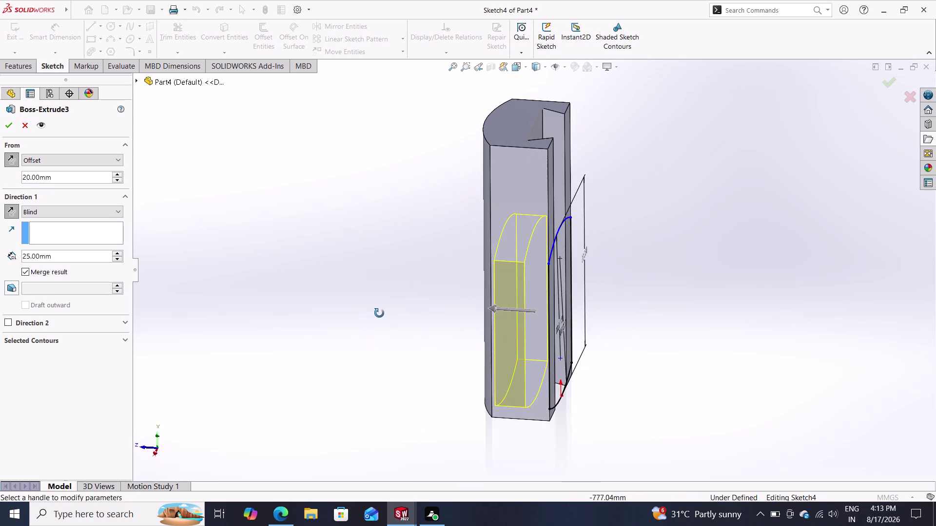
middle_drag(379, 313, 380, 314)
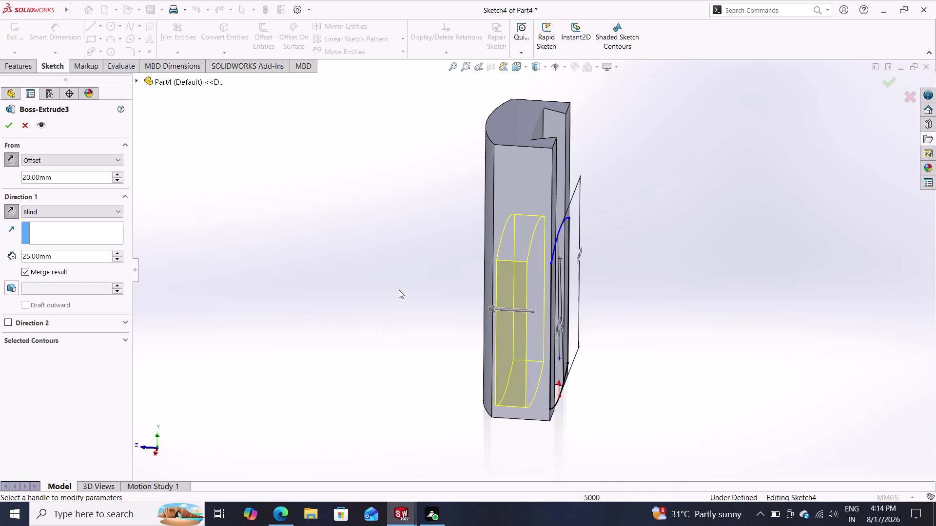
middle_drag(399, 290, 449, 327)
middle_drag(446, 319, 412, 299)
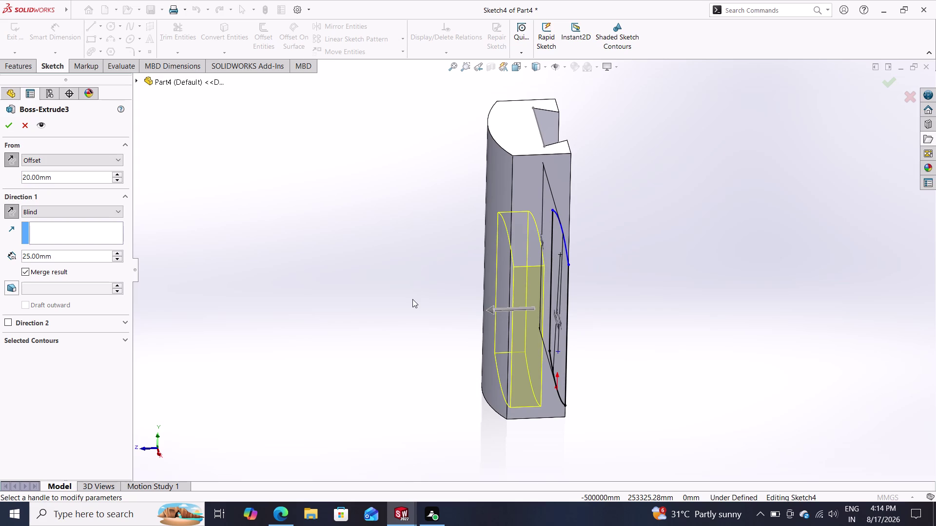
middle_click(411, 299)
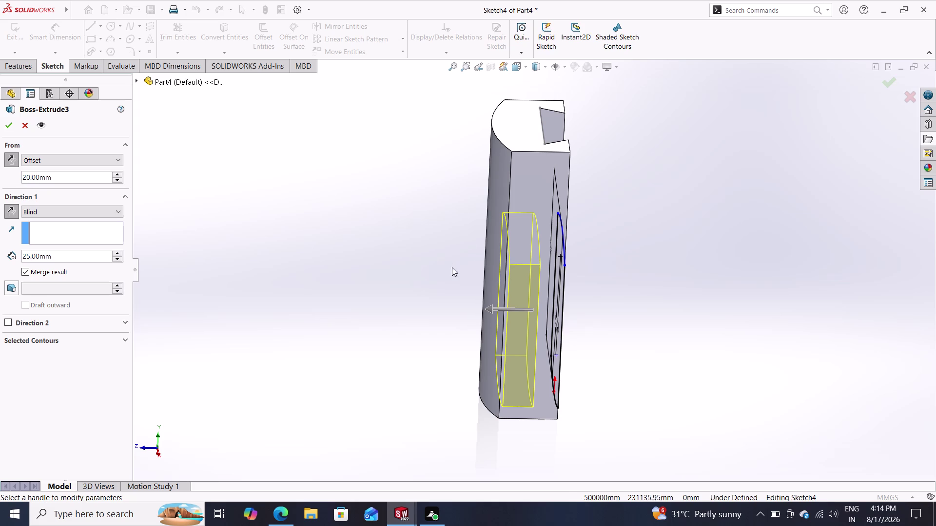
middle_drag(454, 288, 354, 315)
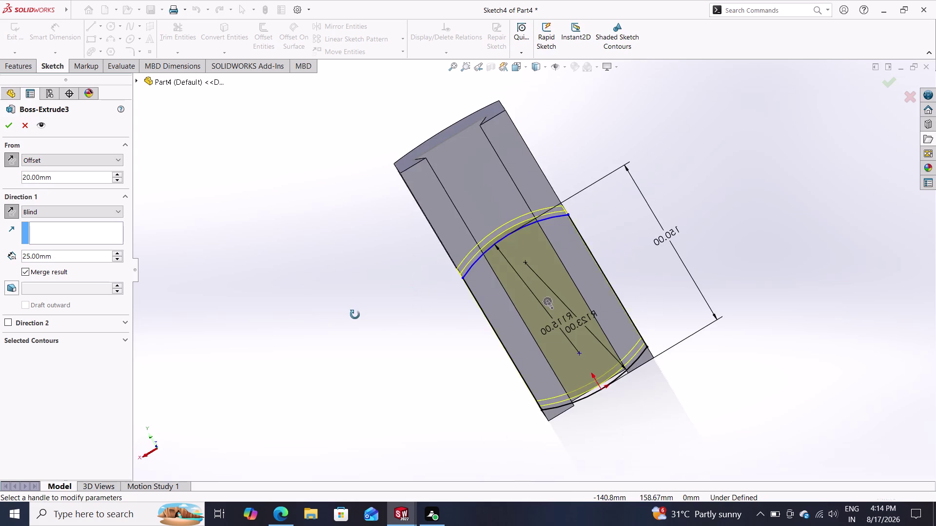
middle_drag(355, 315, 437, 328)
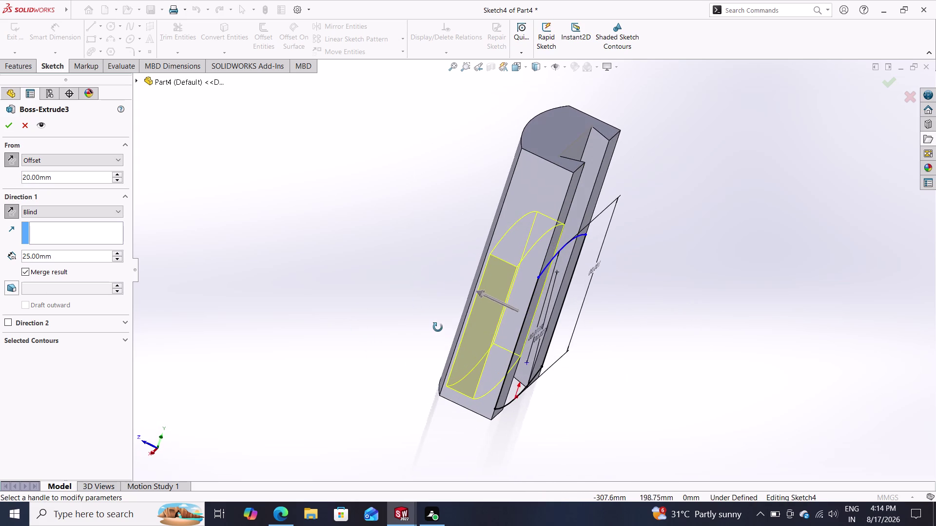
middle_drag(437, 328, 425, 323)
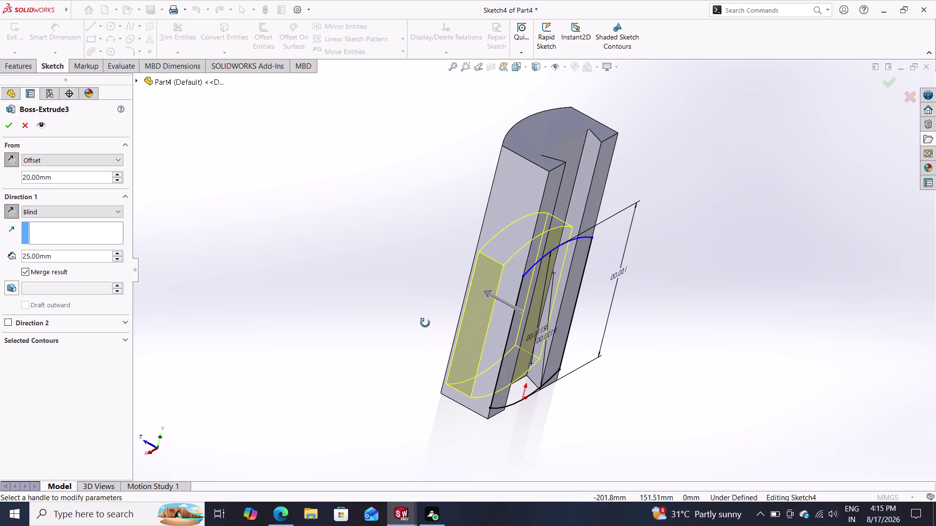
middle_drag(425, 323, 456, 366)
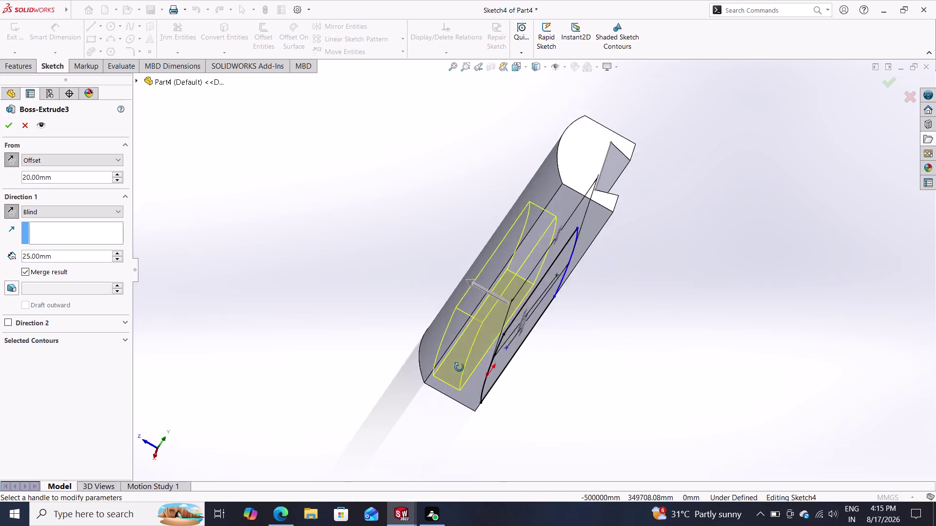
middle_drag(456, 365, 428, 337)
middle_drag(429, 337, 483, 372)
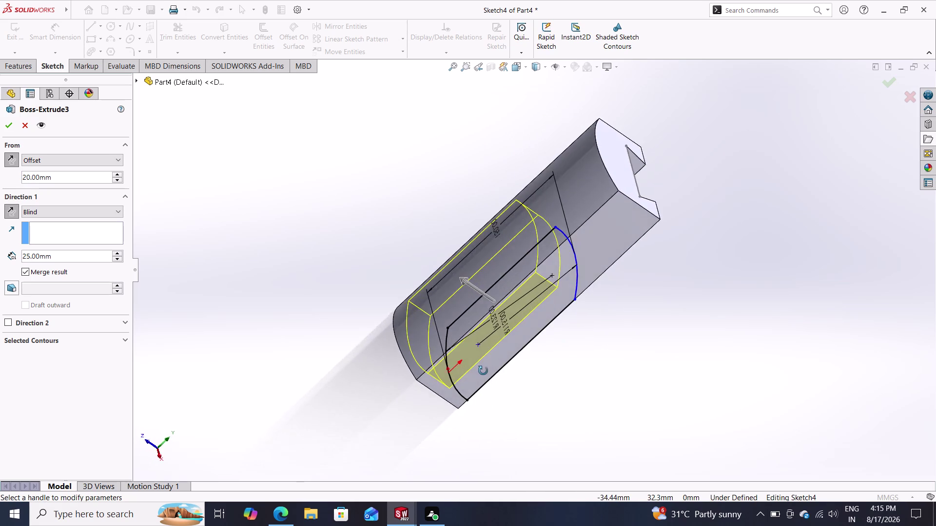
middle_drag(483, 371, 471, 315)
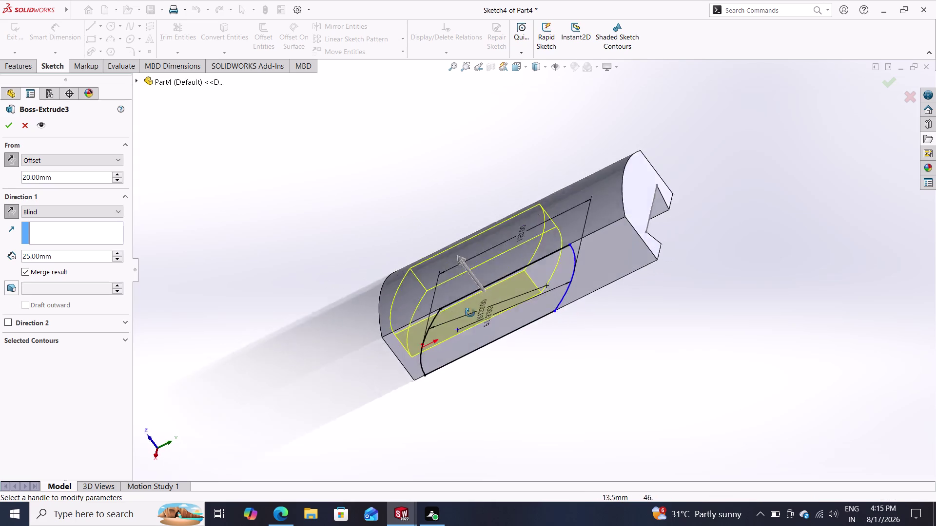
middle_drag(470, 315, 406, 225)
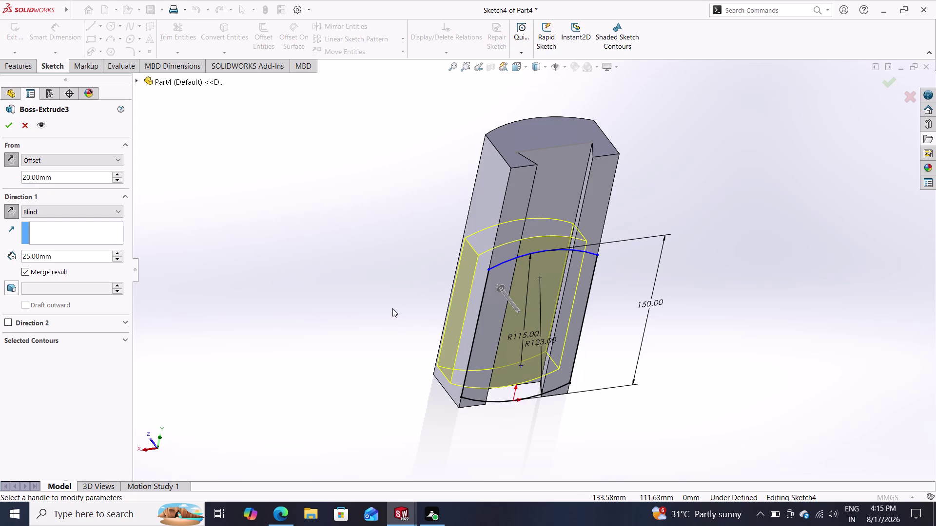
middle_drag(391, 322, 449, 384)
middle_drag(448, 384, 454, 384)
middle_drag(425, 362, 388, 333)
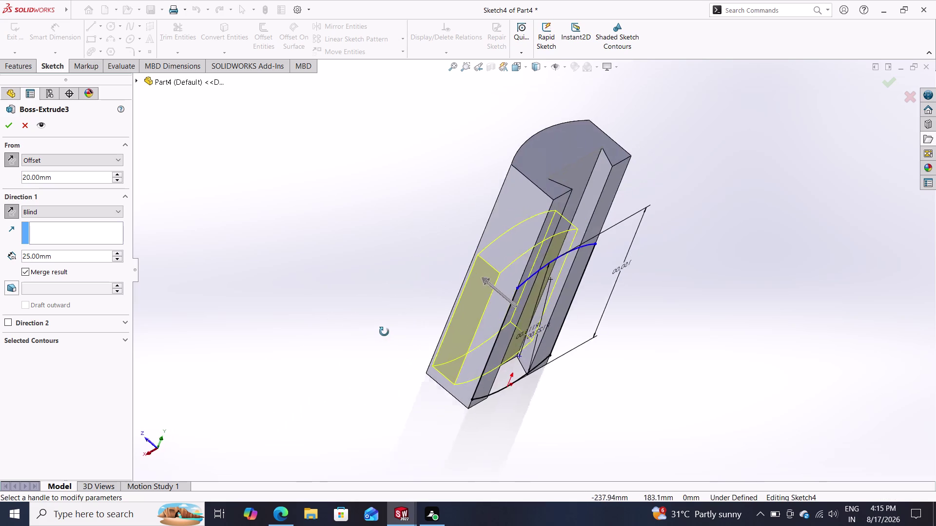
middle_drag(388, 333, 374, 291)
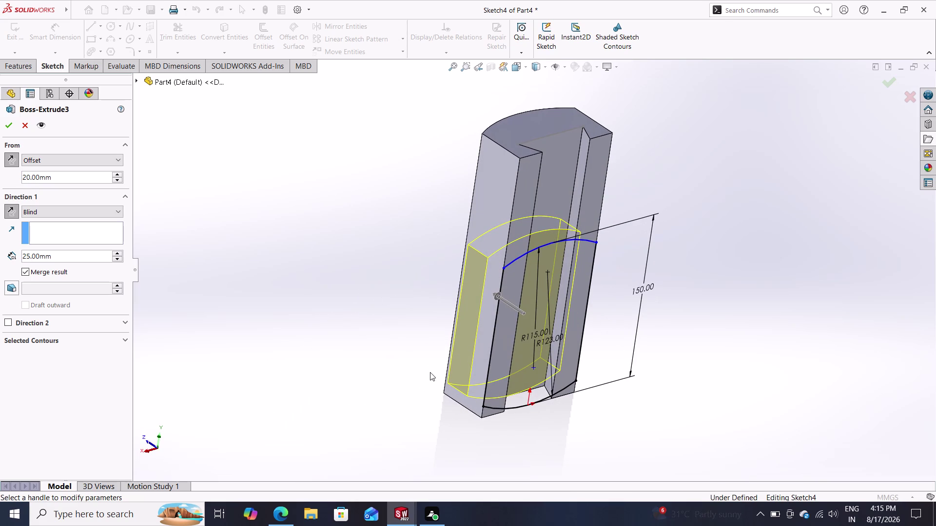
scroll(down, 3)
scroll(up, 3)
middle_drag(460, 391, 539, 408)
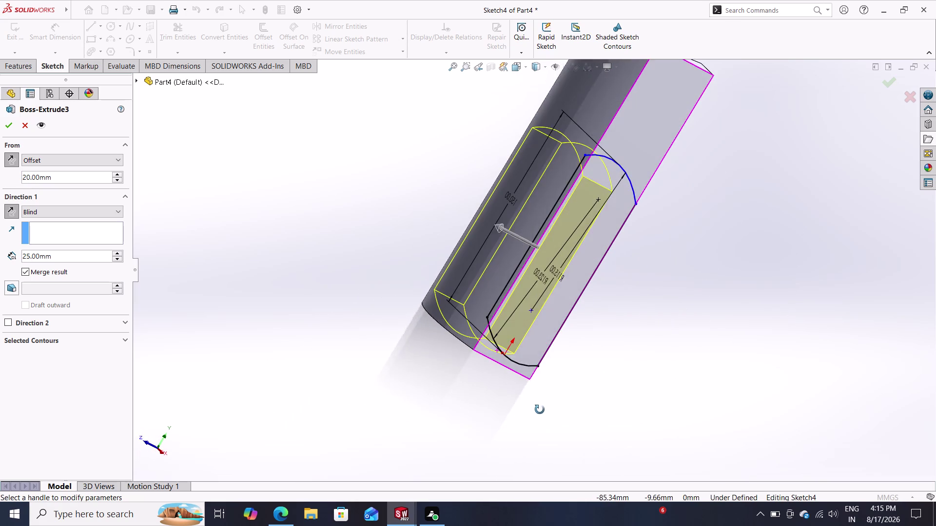
middle_drag(540, 409, 465, 347)
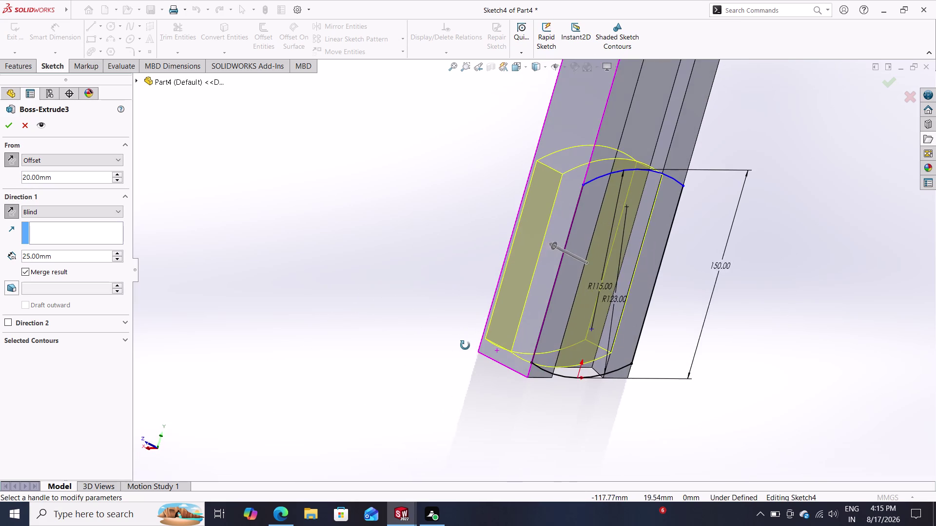
middle_drag(465, 347, 464, 345)
scroll(down, 3)
scroll(up, 3)
scroll(down, 3)
scroll(up, 3)
scroll(up, 3)
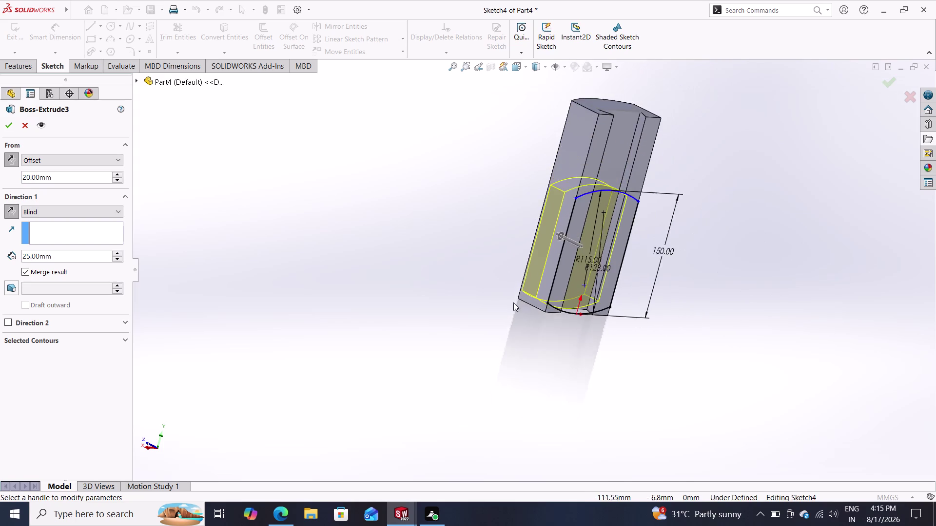
middle_drag(512, 271, 523, 323)
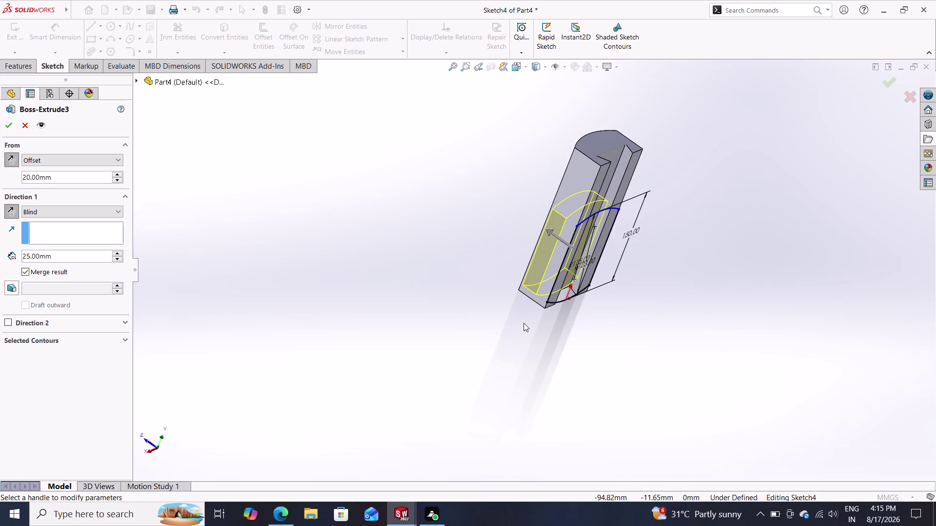
scroll(up, 3)
scroll(down, 3)
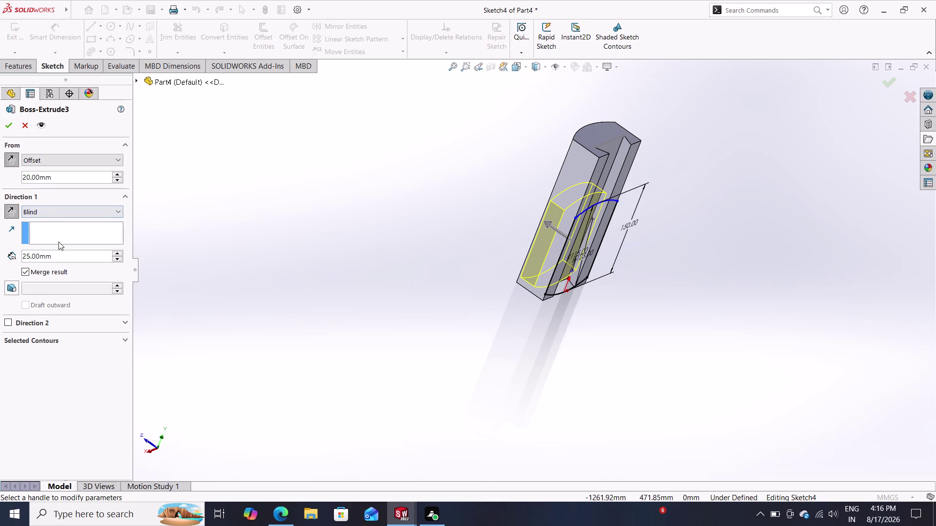
Give Boss-Extrude3 a 20 mm From offset and 25 mm Blind depth, then accept it.
drag(61, 256, 0, 252)
text(4)
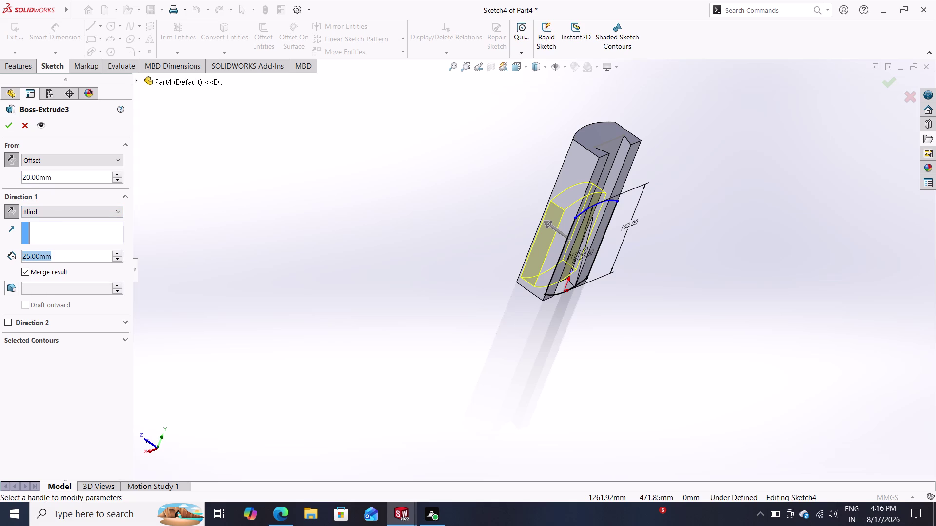
text(5)
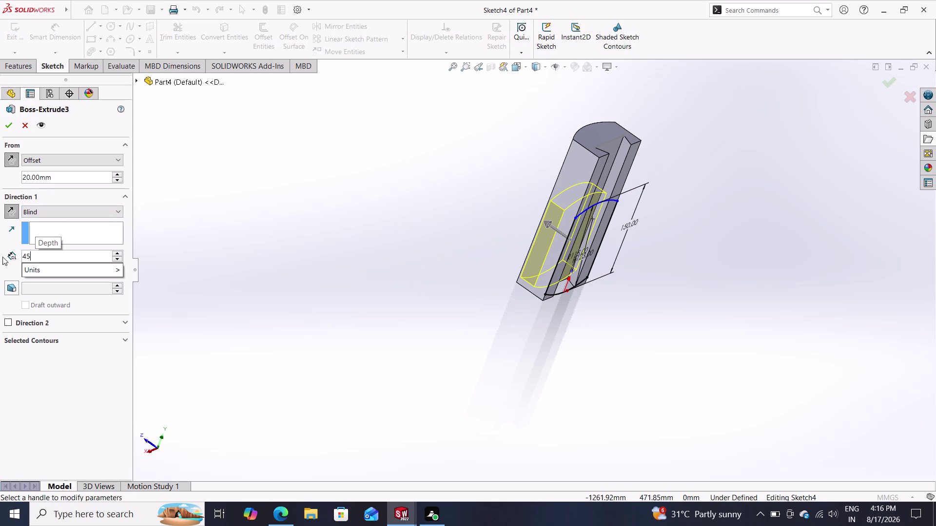
text(-)
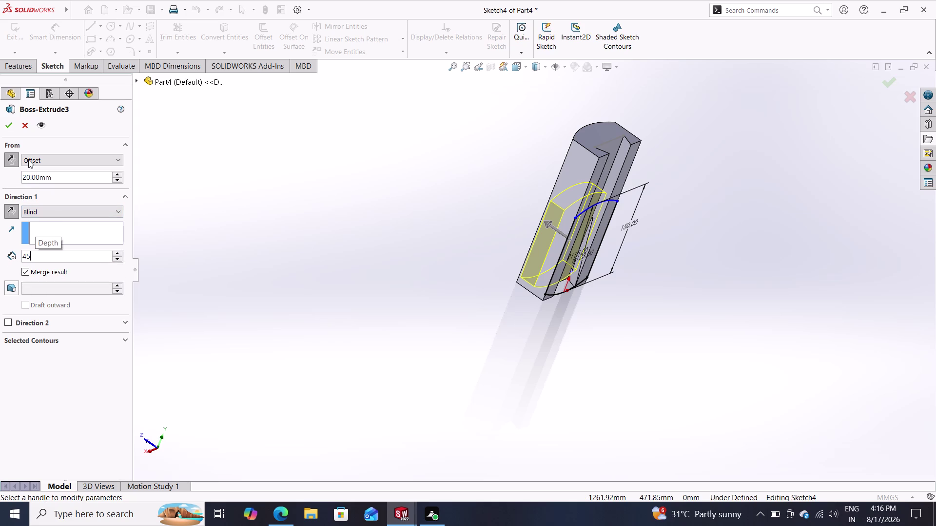
text(20)
key(Return)
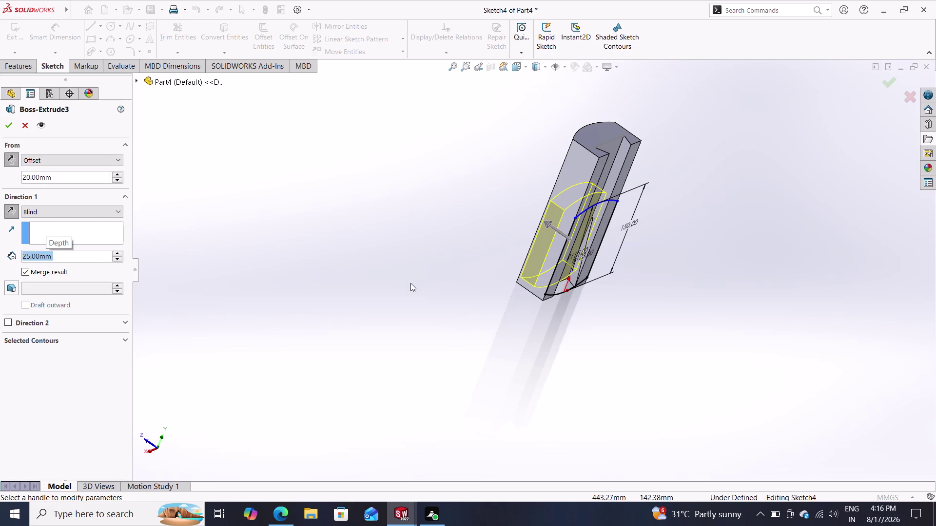
middle_drag(415, 288, 400, 308)
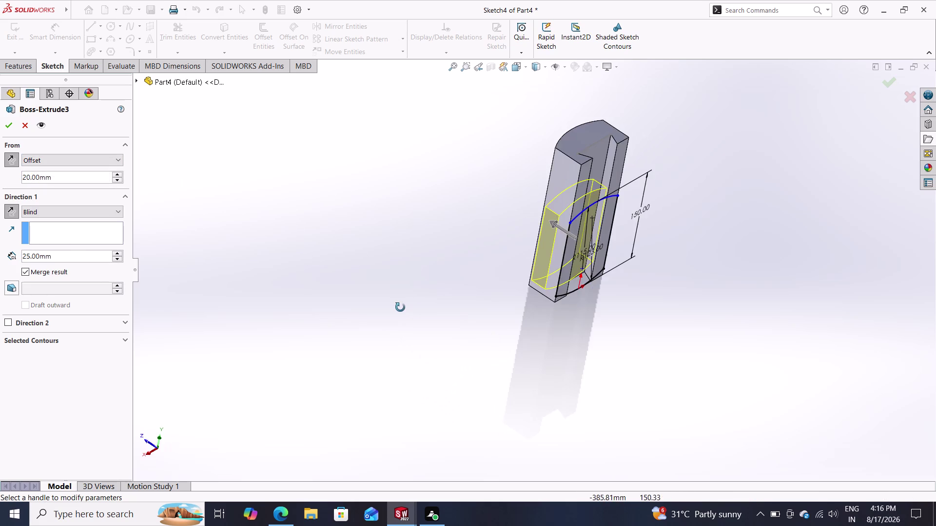
middle_drag(400, 308, 427, 318)
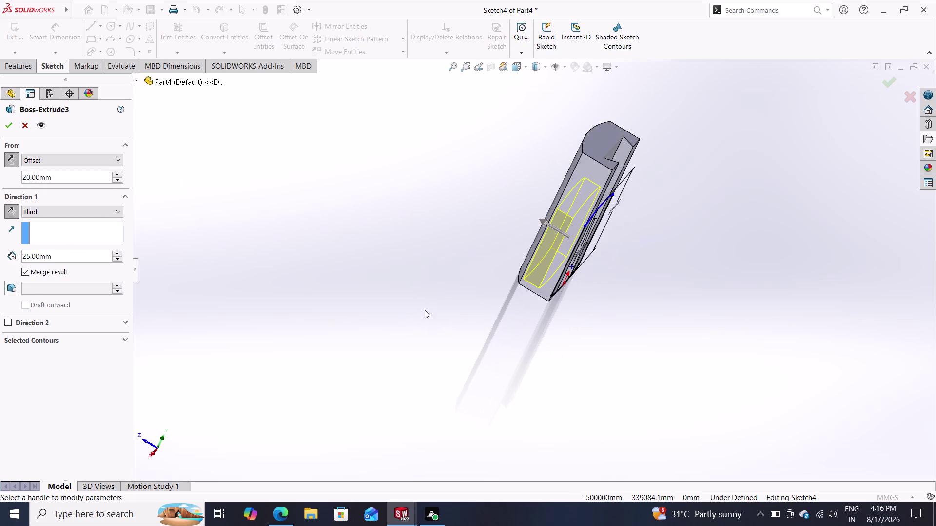
click(11, 122)
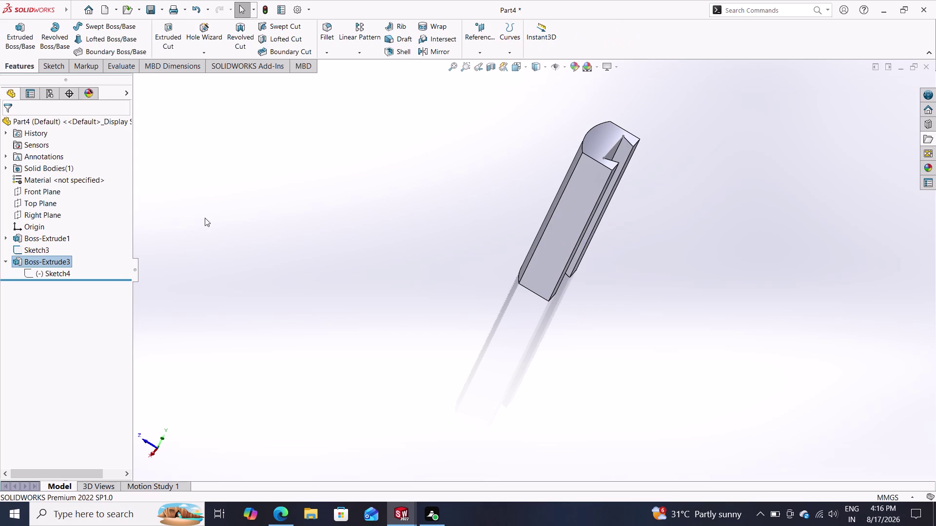
Rebuild to show the curved boss as a separate second body, then select Boss-Extrude3.
middle_drag(337, 256, 508, 242)
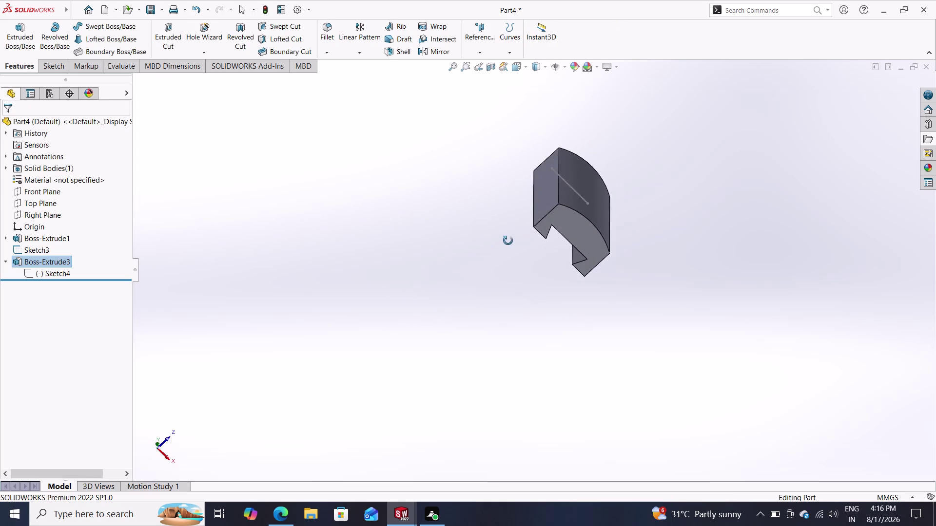
middle_drag(508, 242, 314, 228)
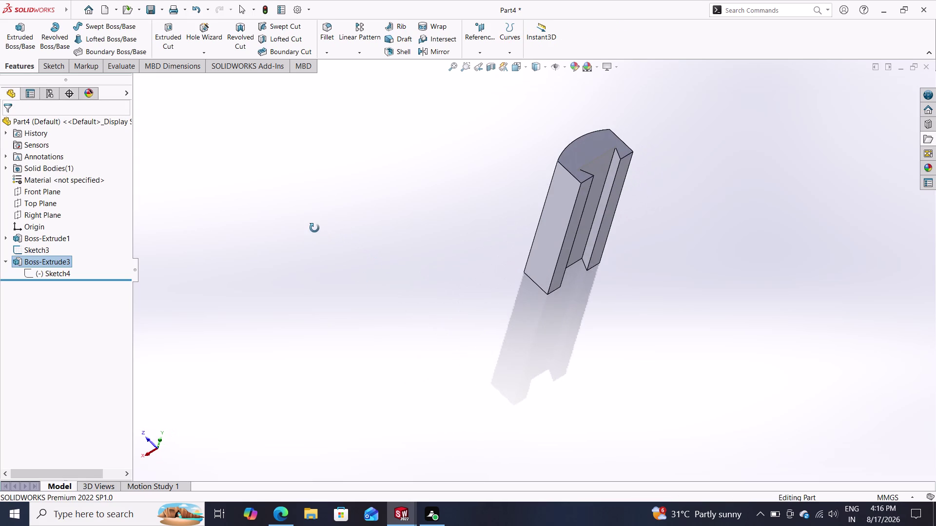
middle_drag(314, 228, 449, 290)
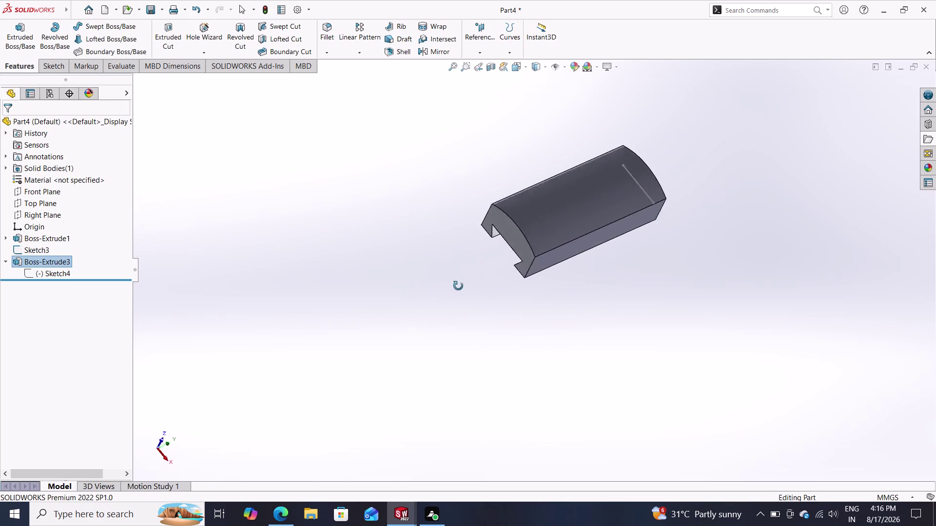
middle_drag(449, 290, 339, 209)
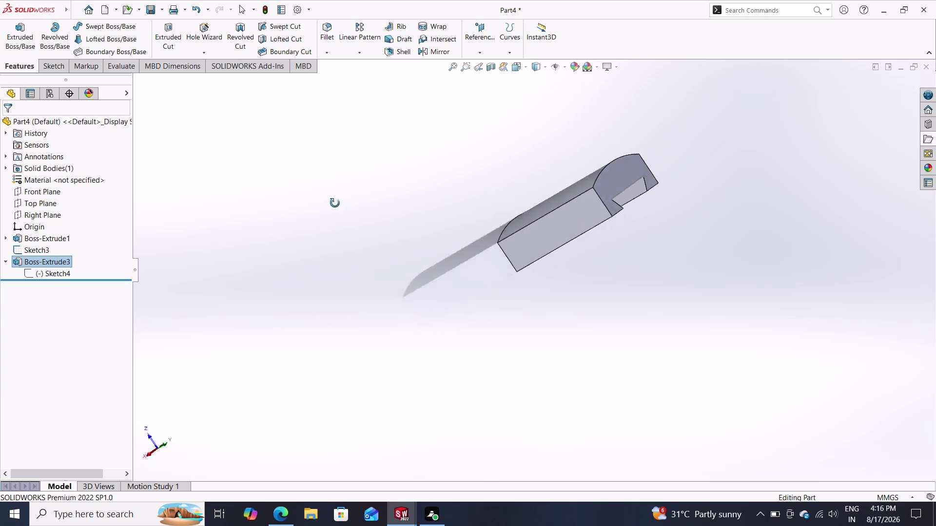
middle_drag(338, 209, 301, 146)
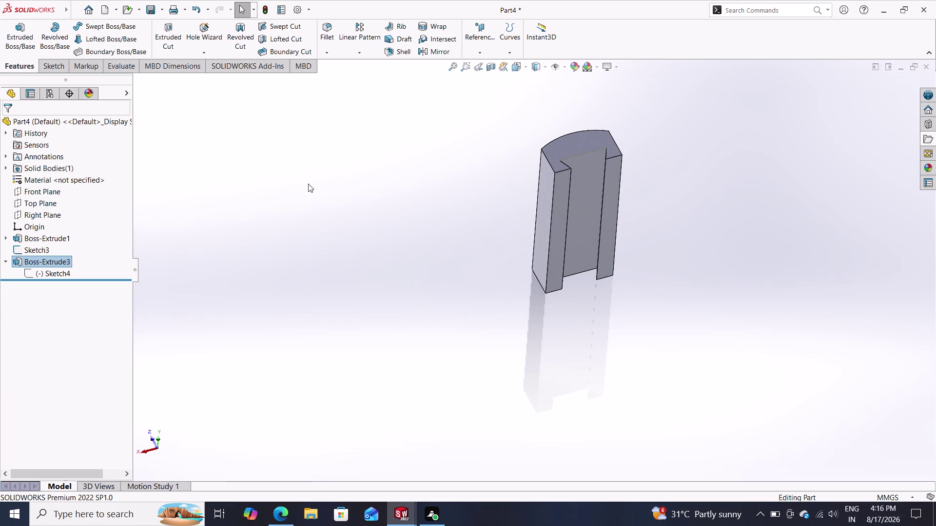
key(ctrl+z)
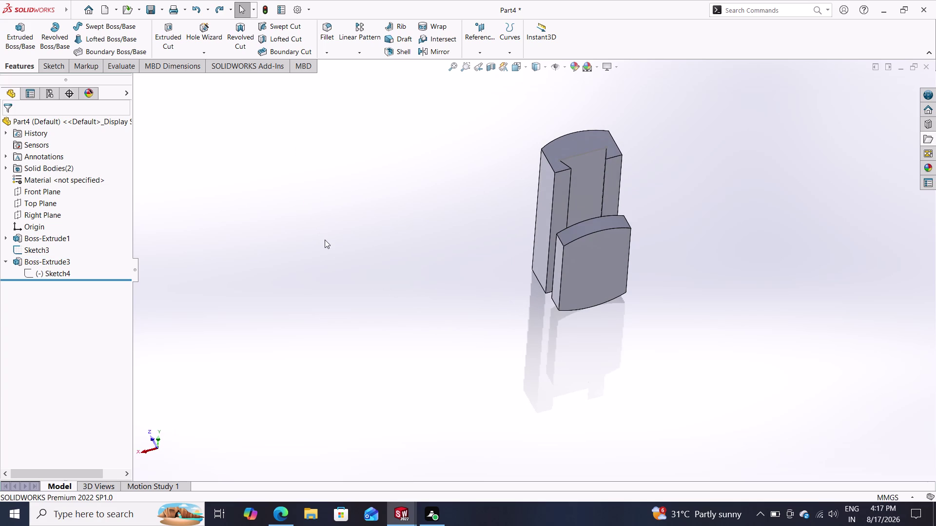
middle_drag(342, 250, 382, 270)
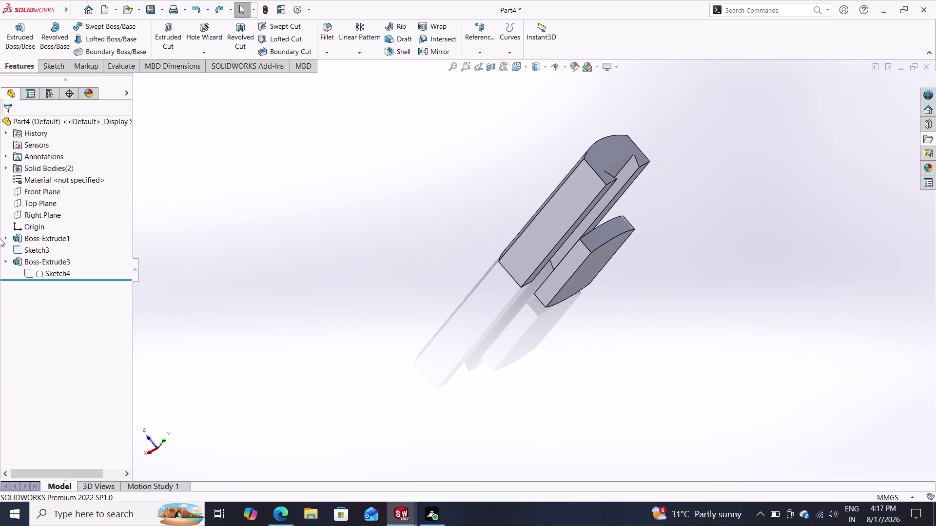
click(62, 260)
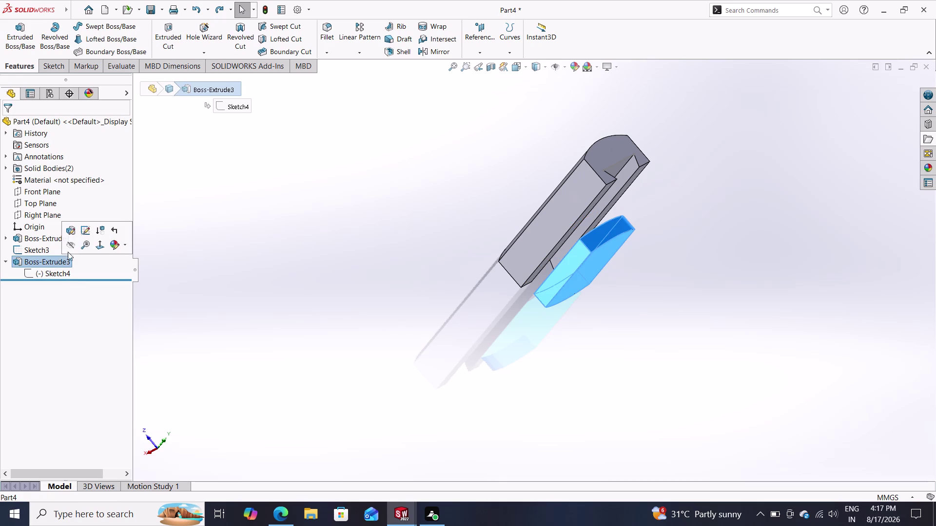
Edit Boss-Extrude3, review its 20 mm offset preview, and select the offset distance value.
double_click(70, 228)
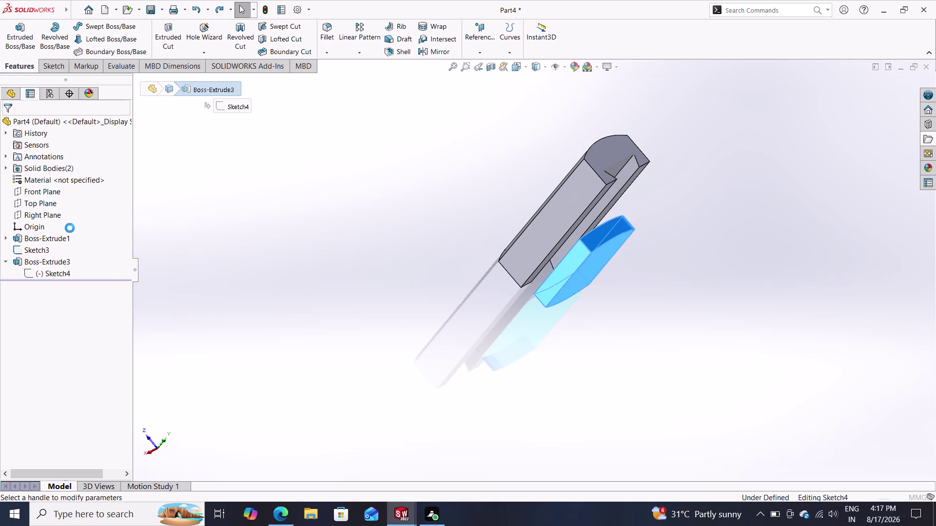
click(14, 156)
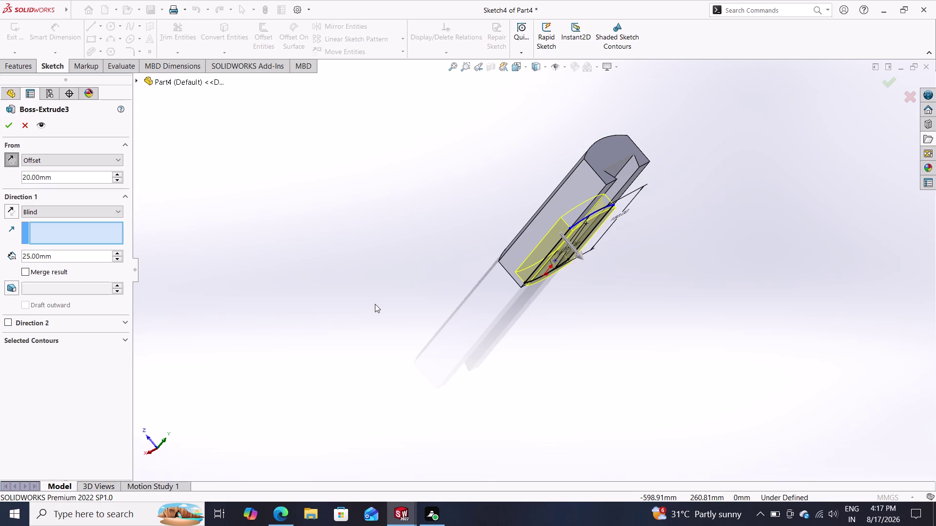
middle_drag(388, 308, 441, 356)
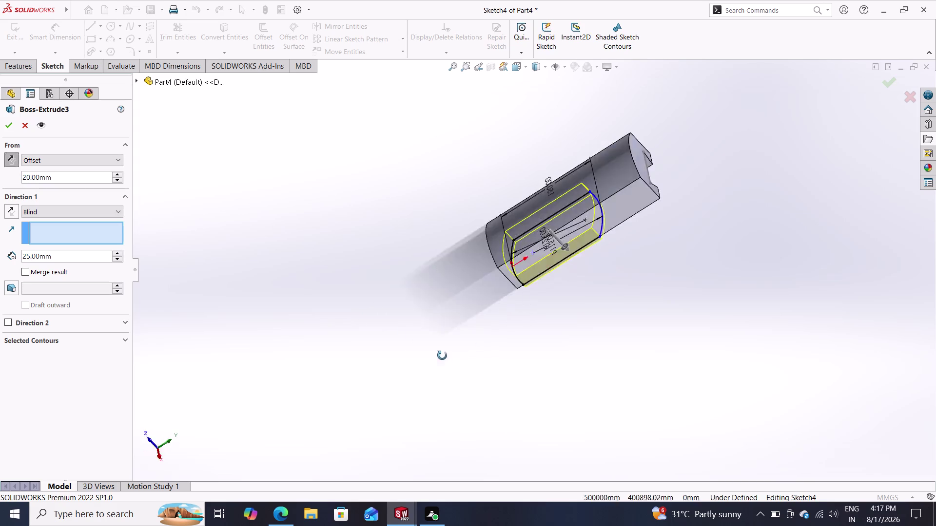
middle_drag(442, 356, 442, 355)
middle_drag(430, 337, 357, 275)
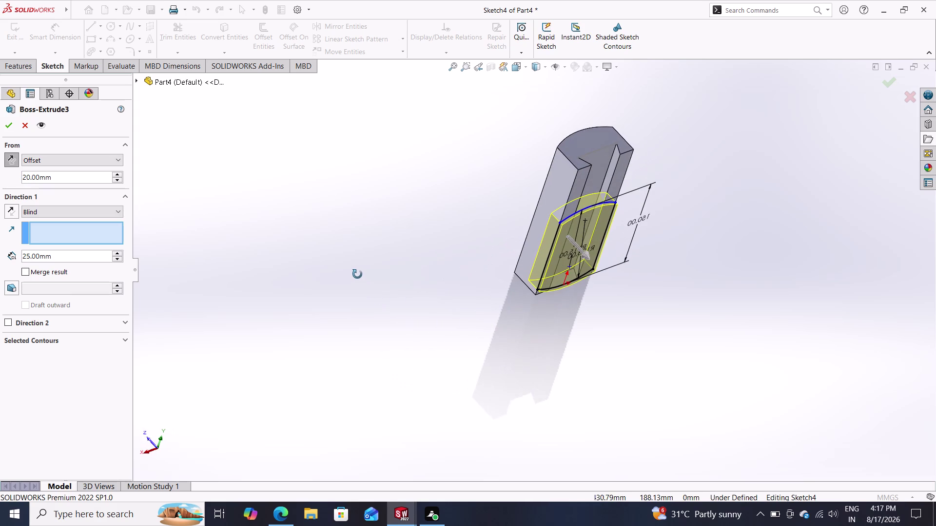
middle_drag(357, 275, 357, 274)
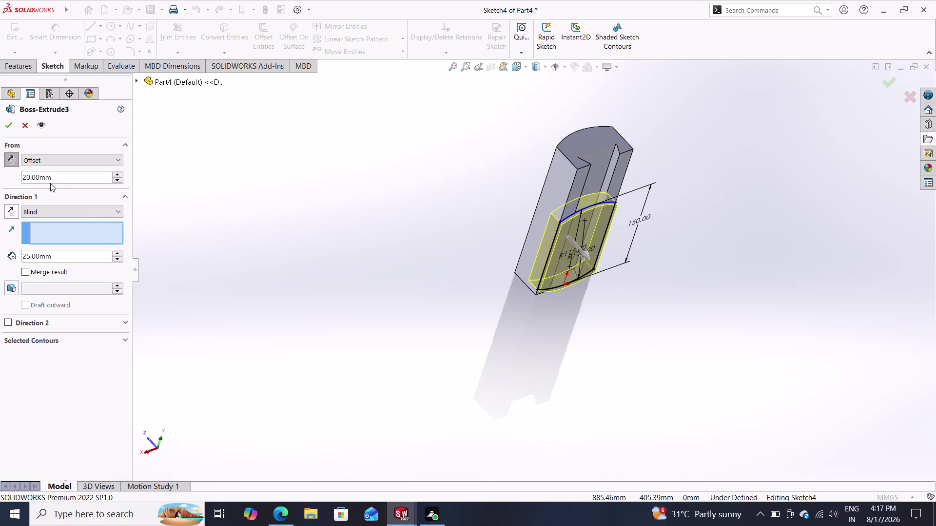
click(5, 158)
click(9, 162)
double_click(14, 206)
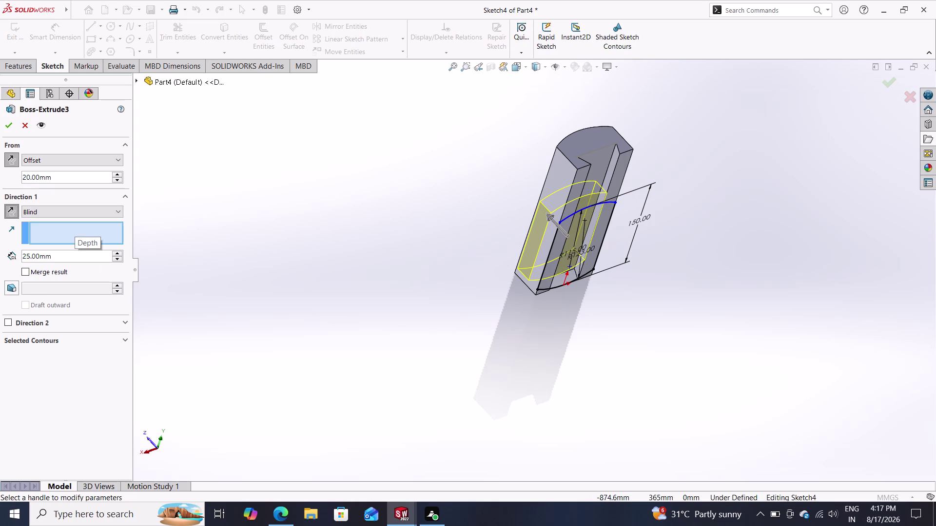
Change the Boss-Extrude3 depth to 35 mm.
drag(67, 257, 15, 253)
click(15, 253)
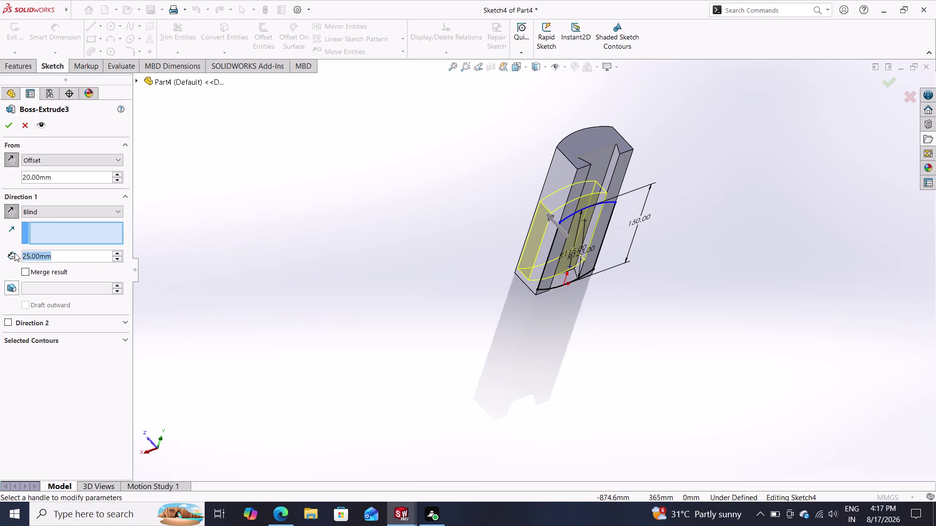
text(32)
key(BackSpace)
key(5)
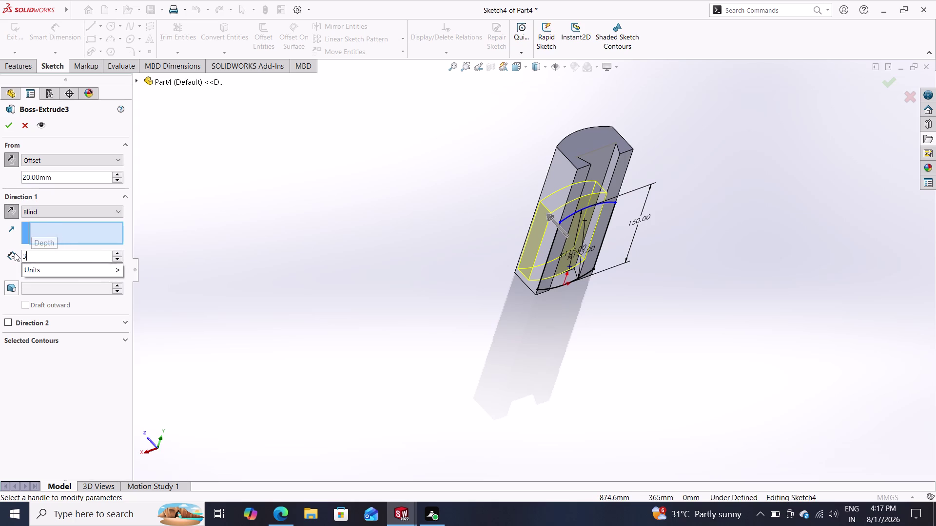
key(Return)
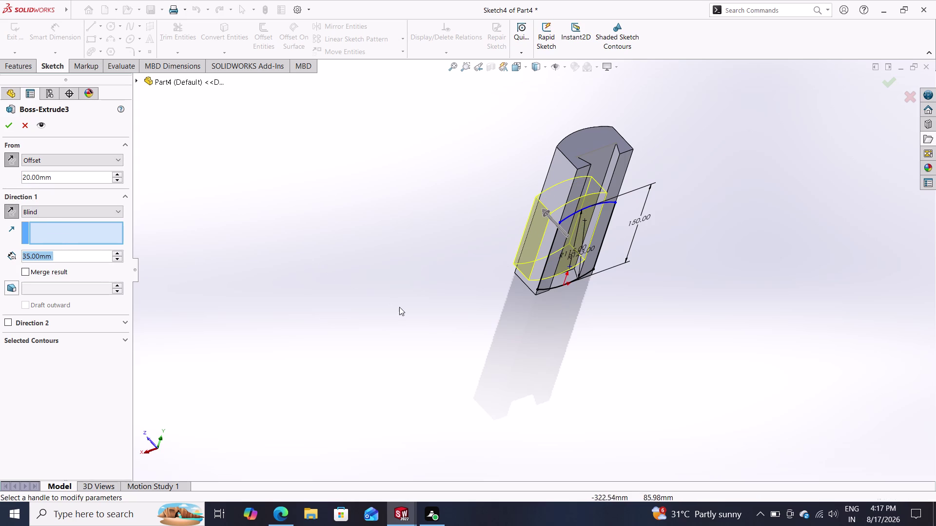
Orbit and zoom to inspect the 35 mm boss preview from several angles.
middle_drag(410, 300, 477, 365)
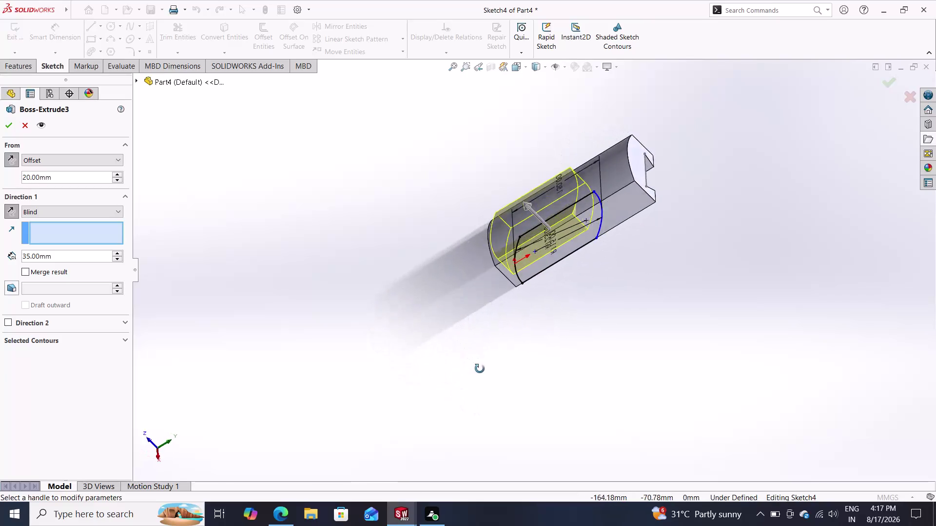
middle_drag(478, 365, 464, 341)
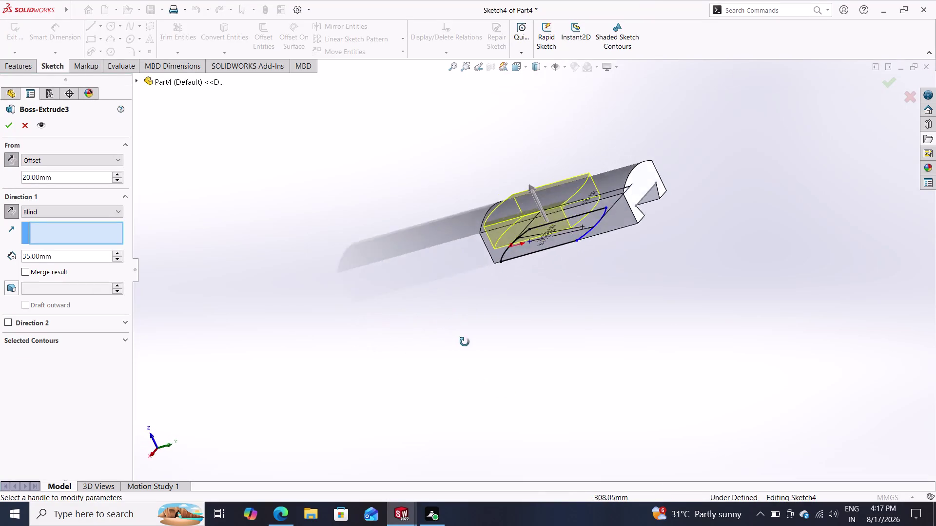
middle_drag(464, 342, 584, 287)
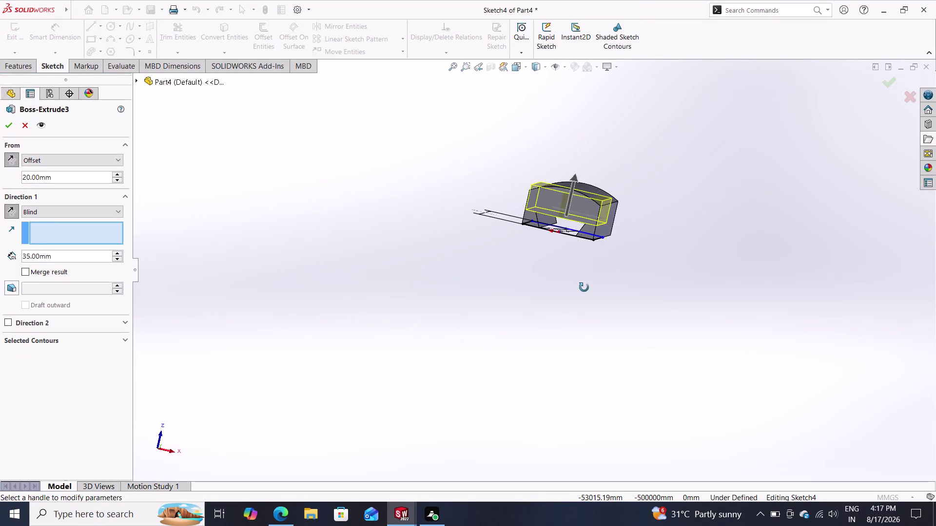
middle_drag(584, 288, 390, 139)
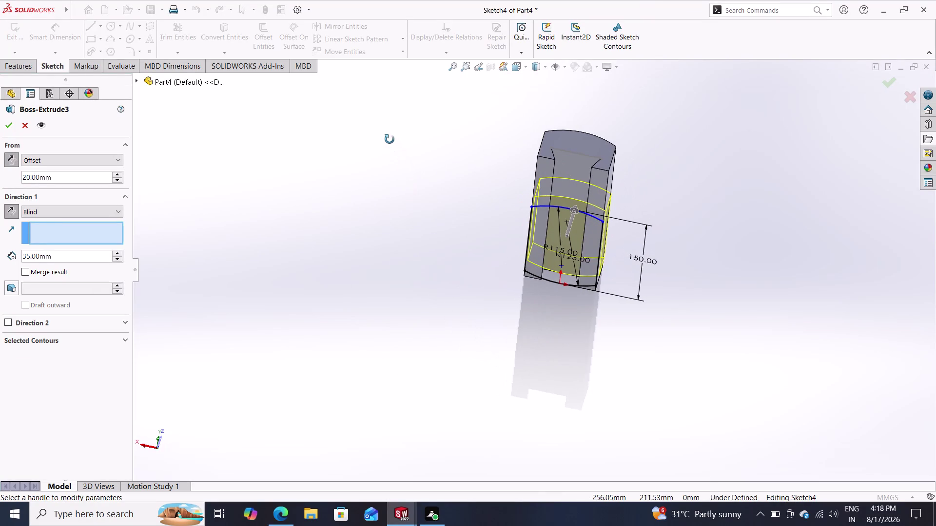
middle_drag(389, 139, 415, 203)
scroll(up, 3)
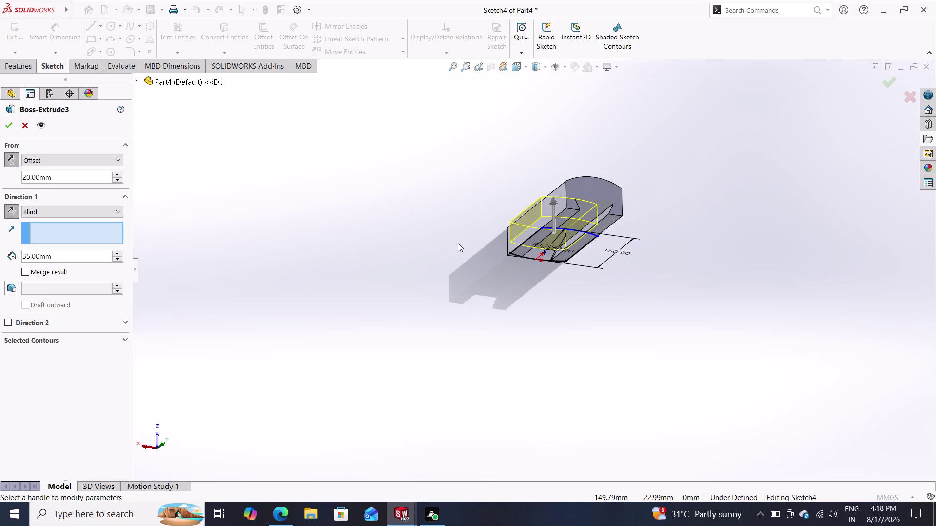
middle_drag(517, 272, 578, 316)
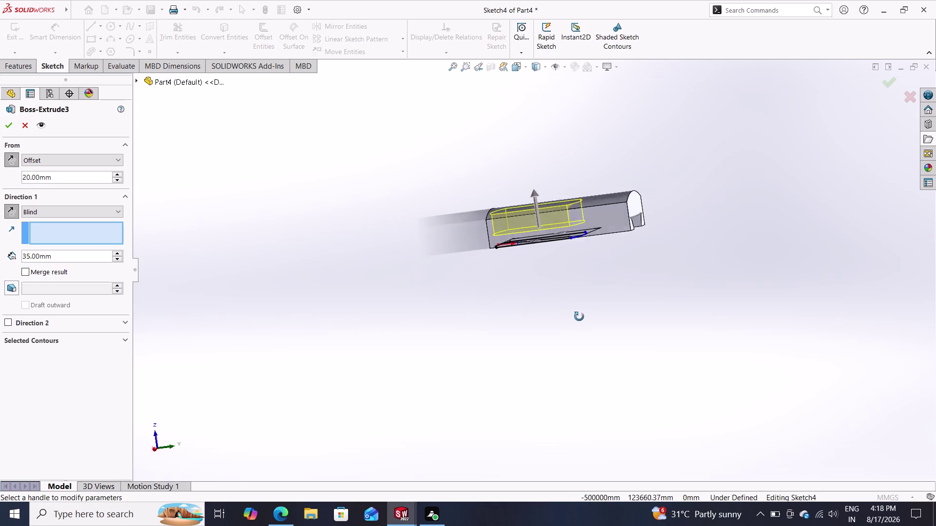
middle_drag(578, 316, 601, 318)
middle_drag(561, 325, 625, 310)
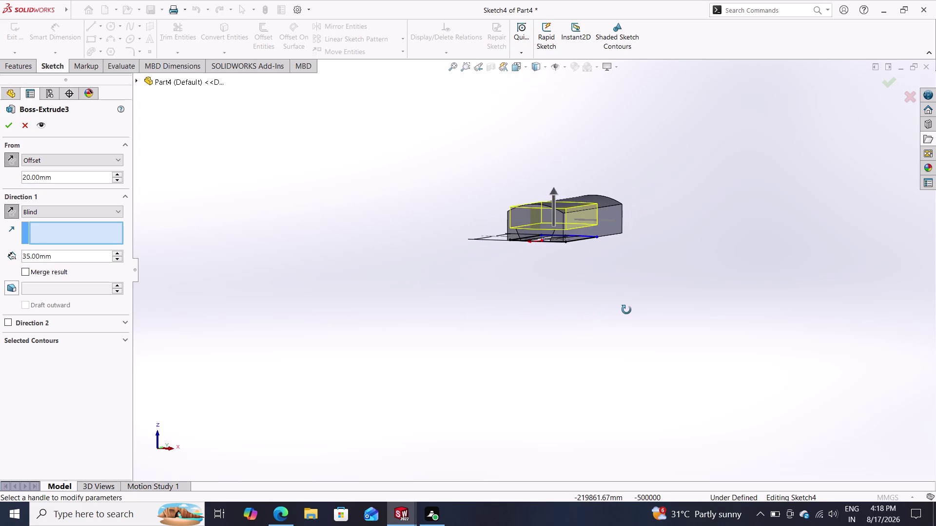
middle_drag(626, 310, 627, 310)
Undo the boss extrusion and return to editing Sketch4.
key(ctrl+z)
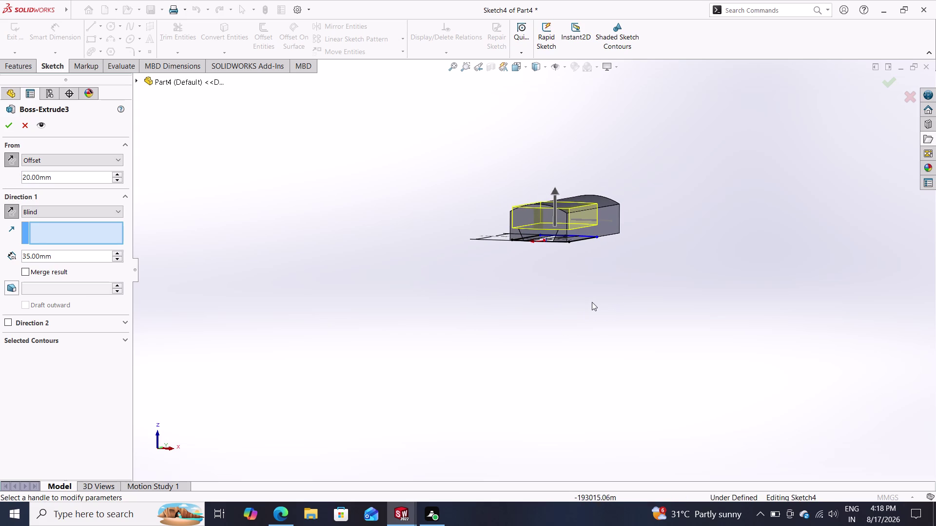
key(Escape)
key(Escape)
key(Escape)
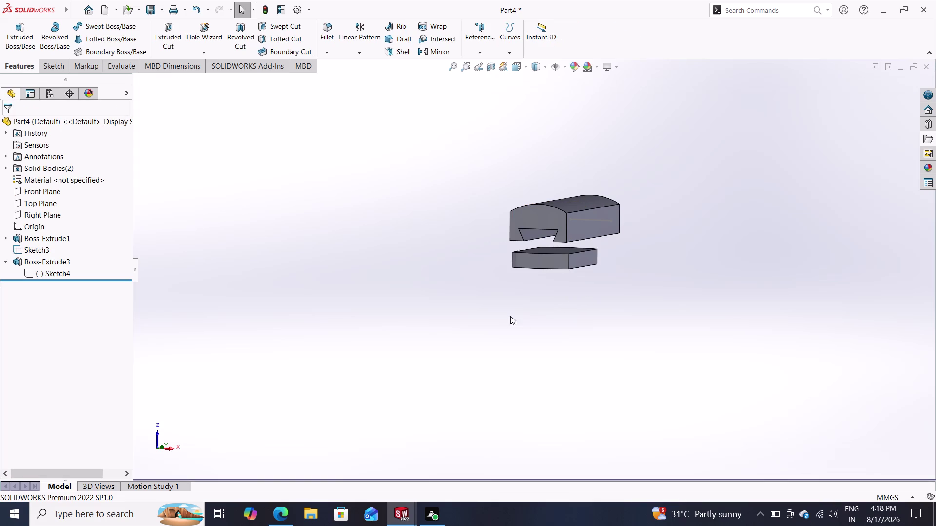
middle_drag(509, 303, 525, 305)
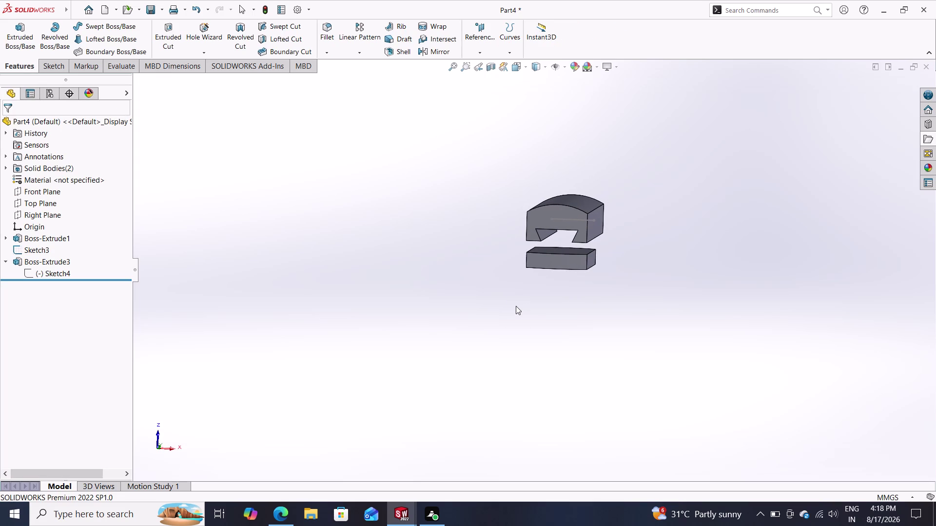
key(ctrl+z)
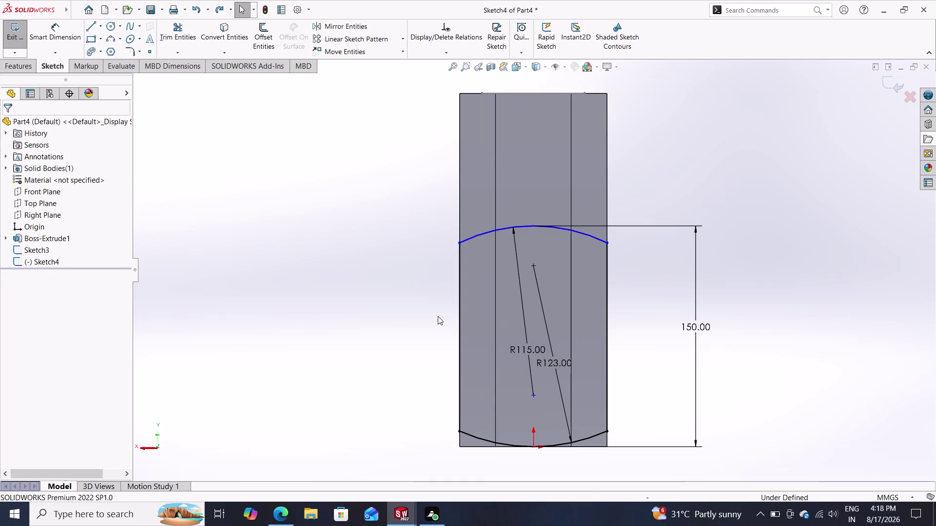
Show Boss-Extrude1's dimensions, then right-click the solid body for its shortcut options.
middle_drag(435, 312, 345, 202)
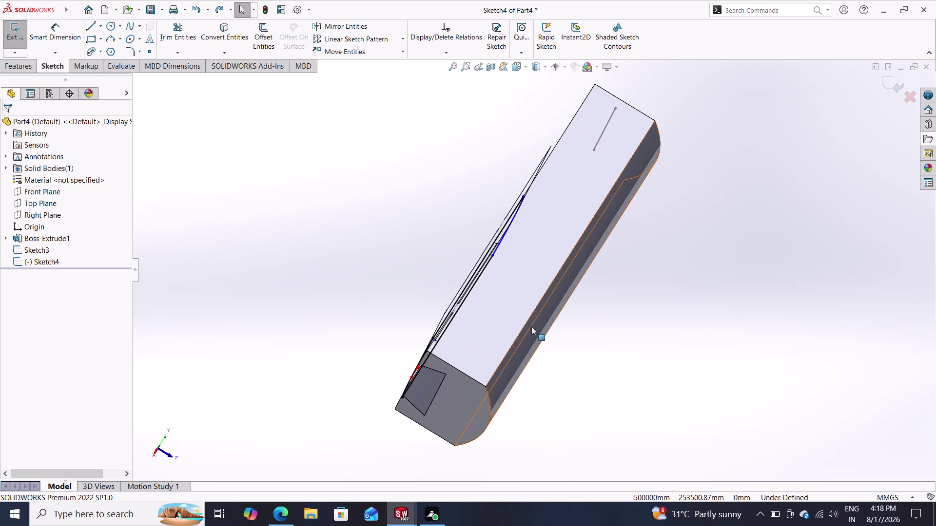
click(59, 241)
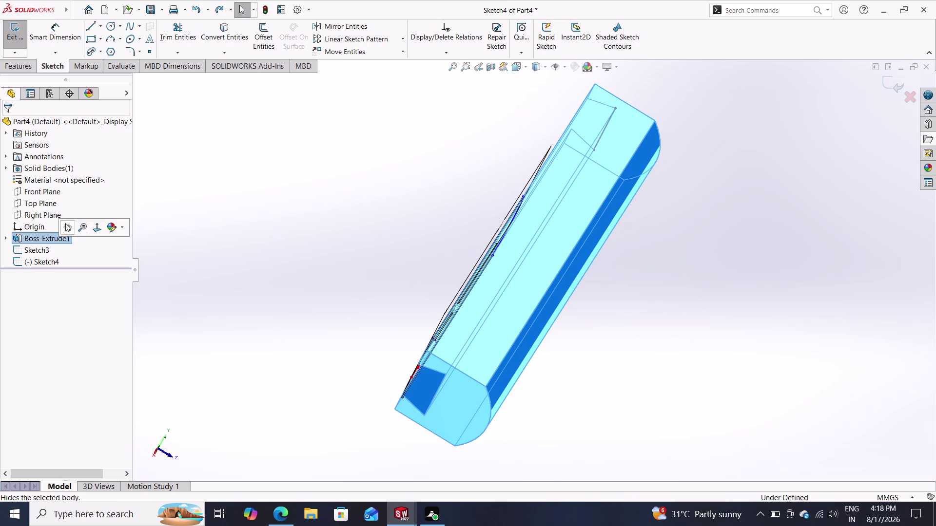
double_click(56, 241)
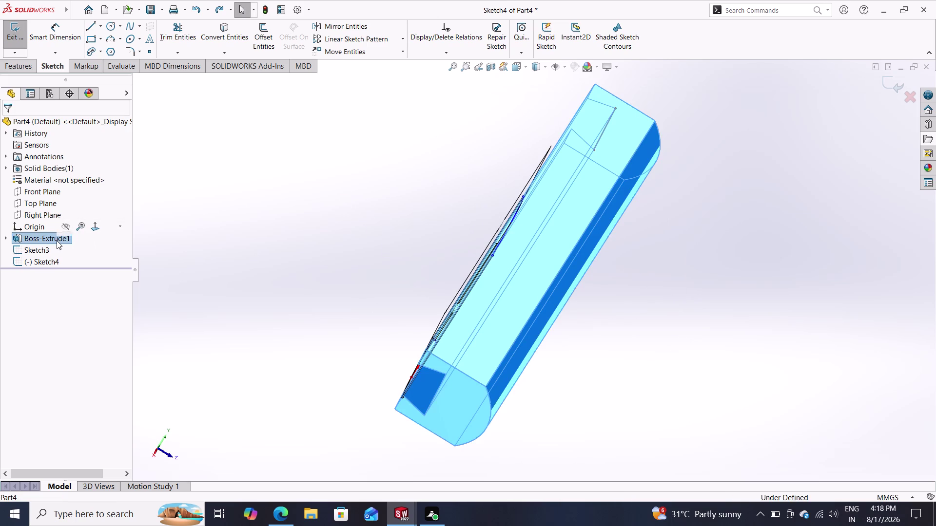
double_click(58, 236)
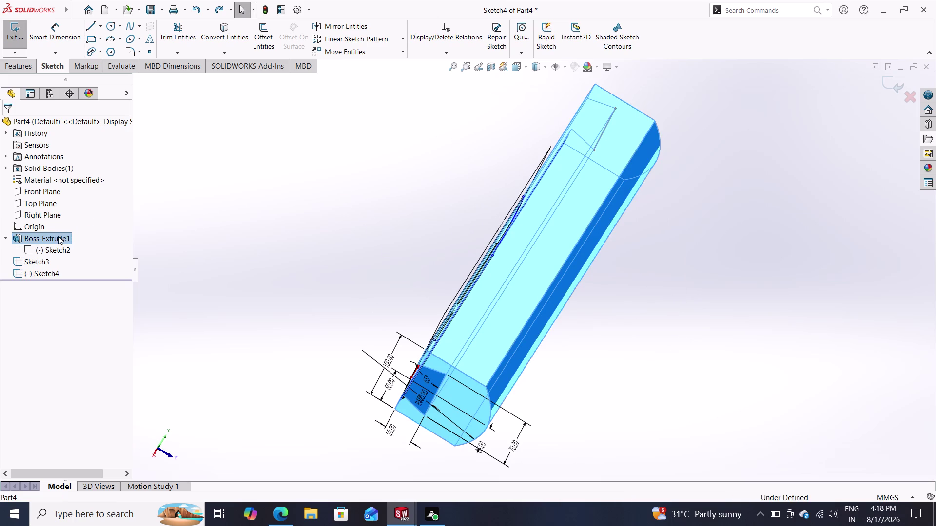
right_click(504, 325)
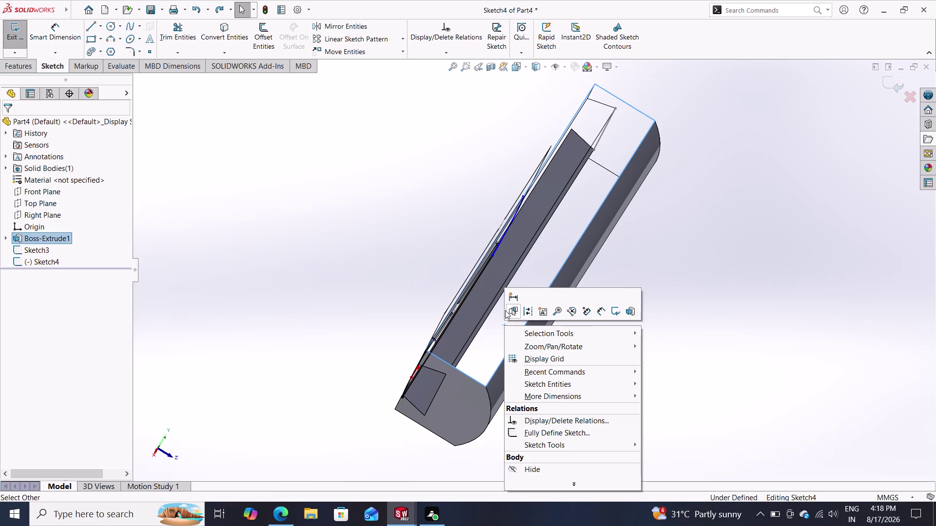
Dismiss the shortcut menu and orbit around the arc profile to the slotted end face.
key(Escape)
key(Escape)
middle_drag(588, 337, 612, 251)
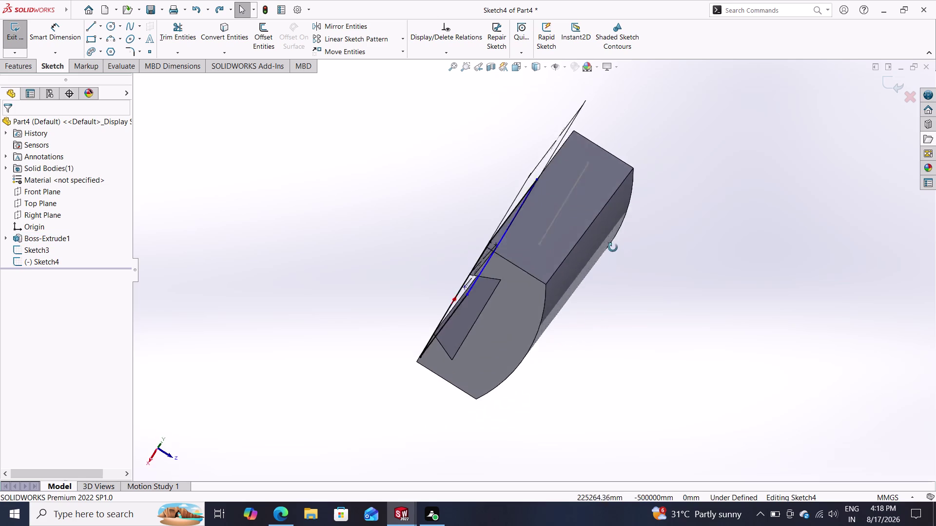
middle_drag(611, 252, 635, 102)
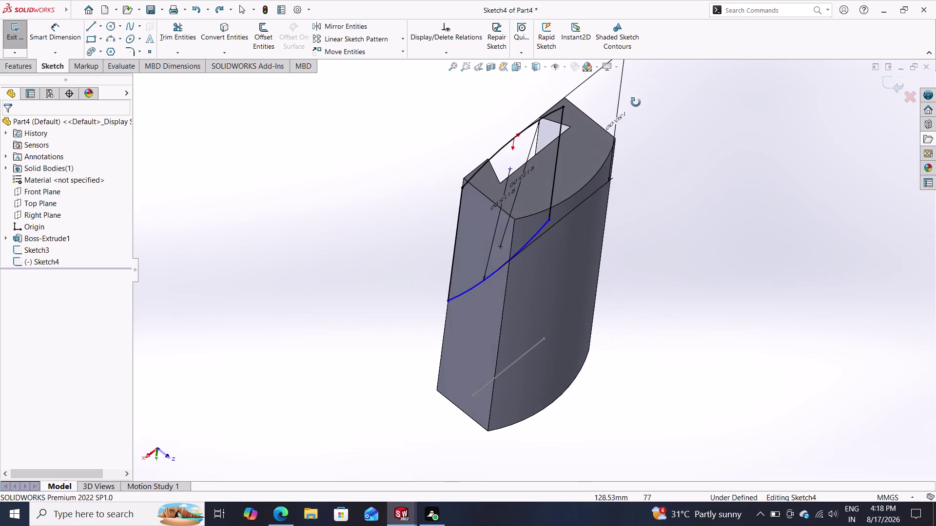
middle_drag(635, 102, 635, 102)
middle_drag(427, 317, 490, 299)
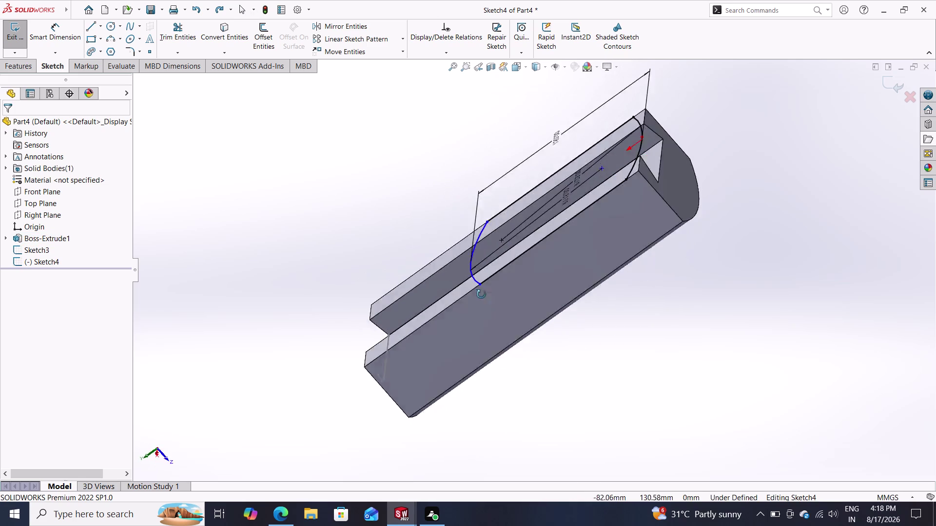
middle_drag(489, 299, 409, 225)
middle_drag(648, 301, 593, 337)
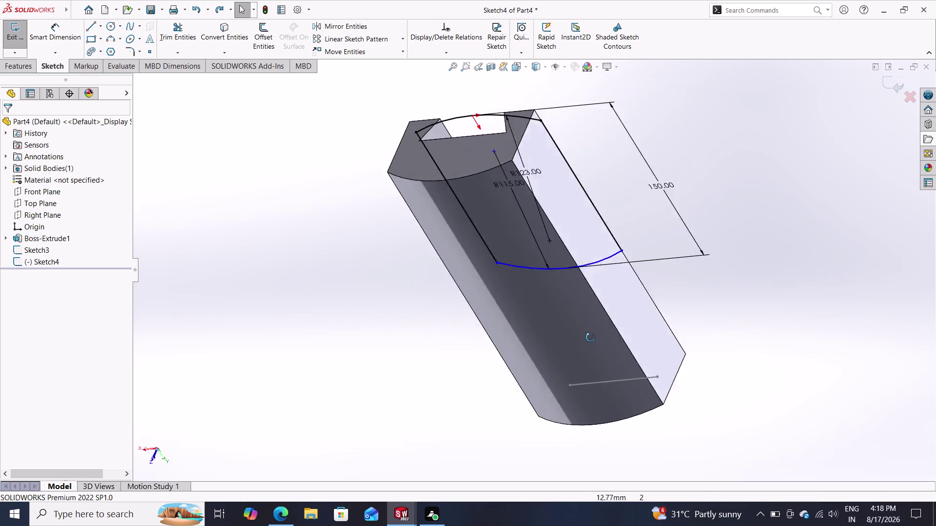
middle_drag(593, 337, 560, 382)
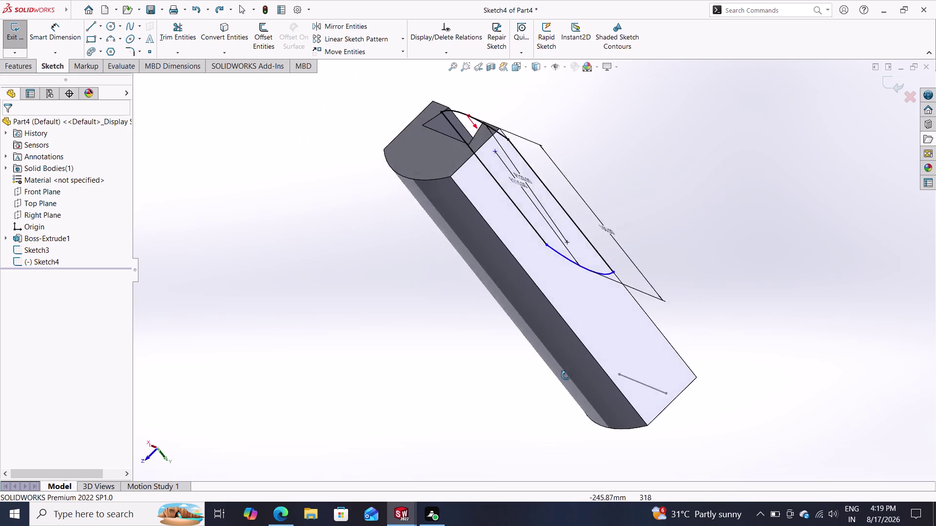
middle_drag(560, 382, 593, 346)
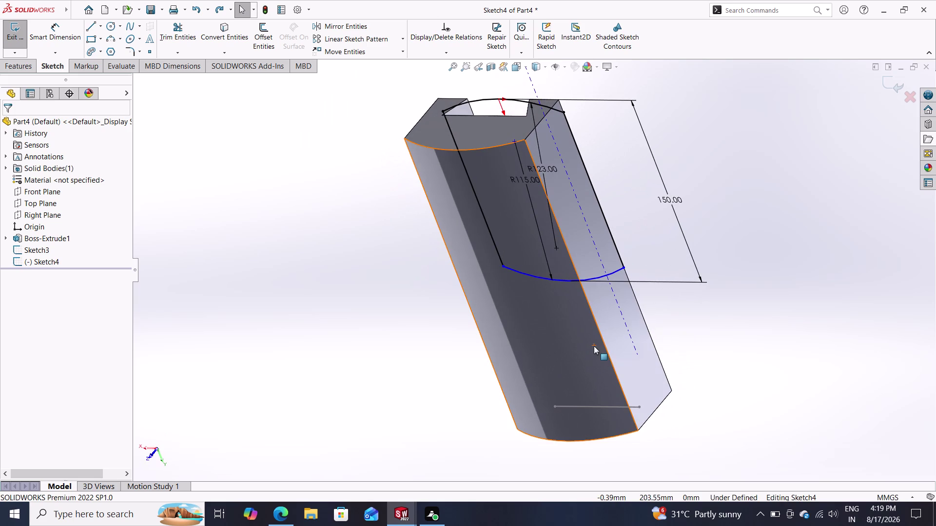
middle_drag(494, 372, 537, 453)
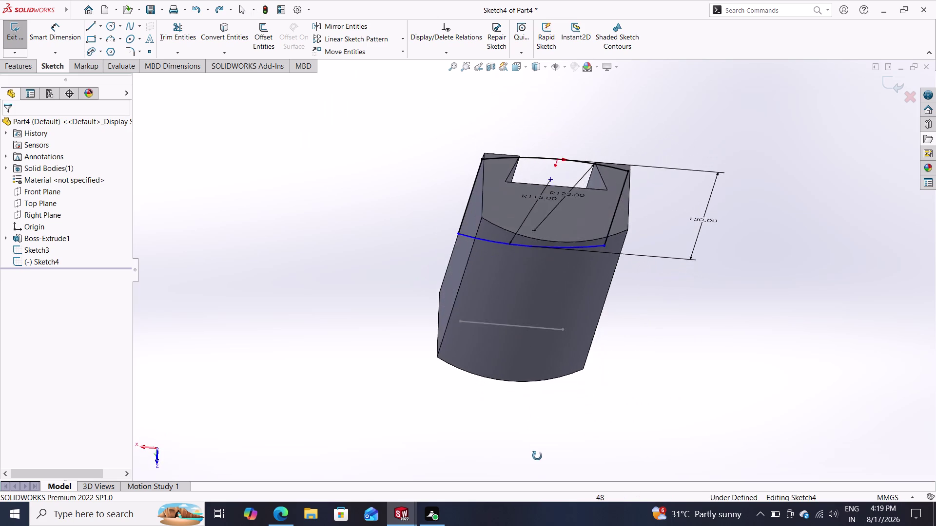
middle_drag(537, 453, 530, 516)
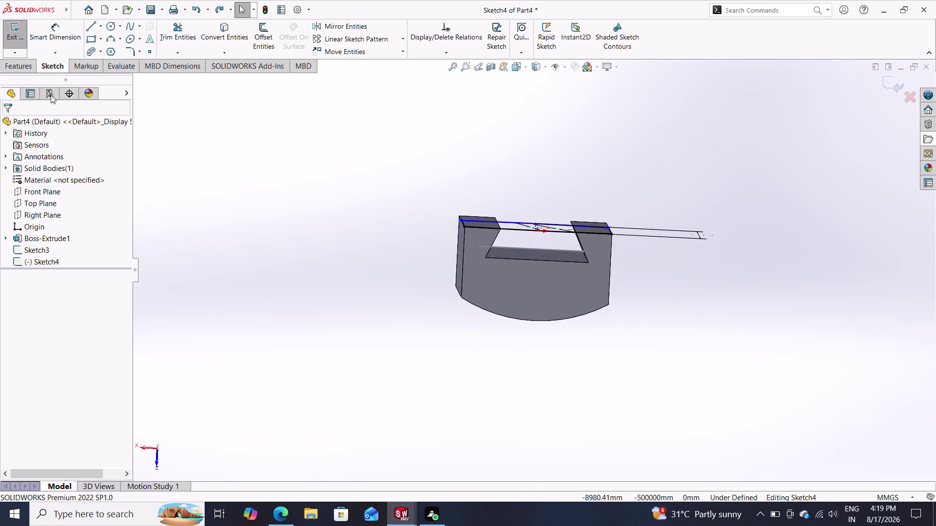
Cancel the Line tool and exit Sketch4 using Top Plane's Sketch icon.
click(87, 23)
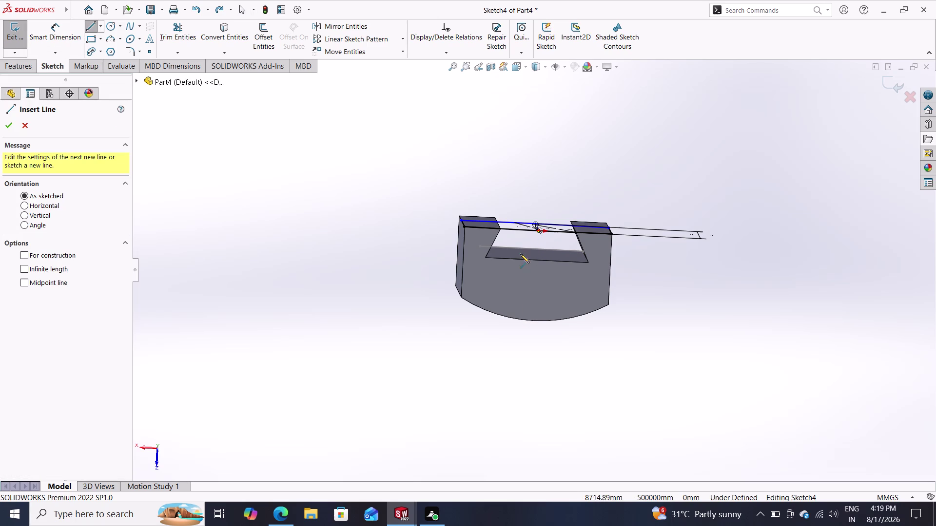
key(Escape)
key(Escape)
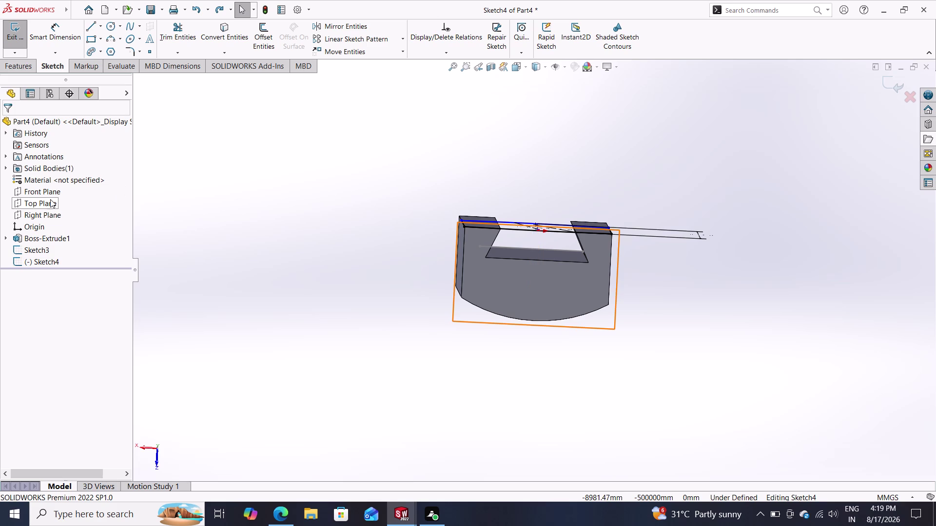
click(50, 199)
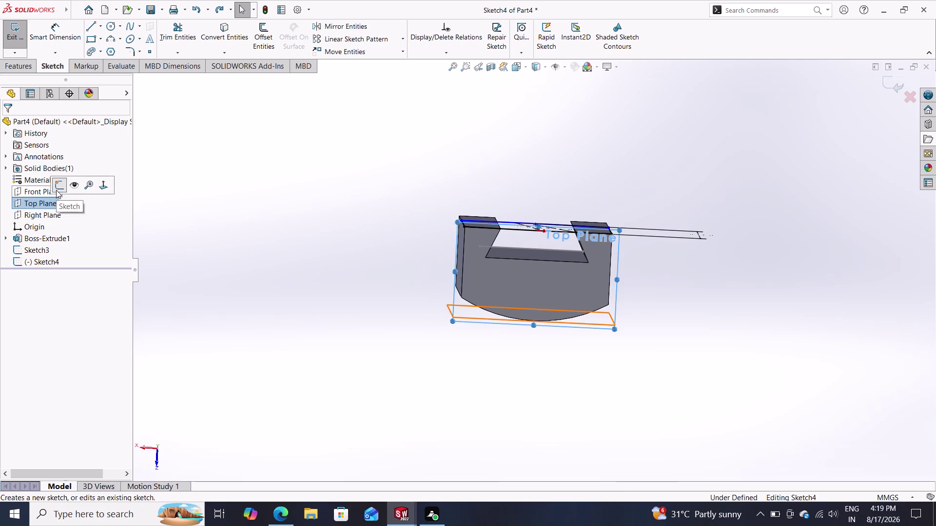
click(56, 190)
double_click(46, 201)
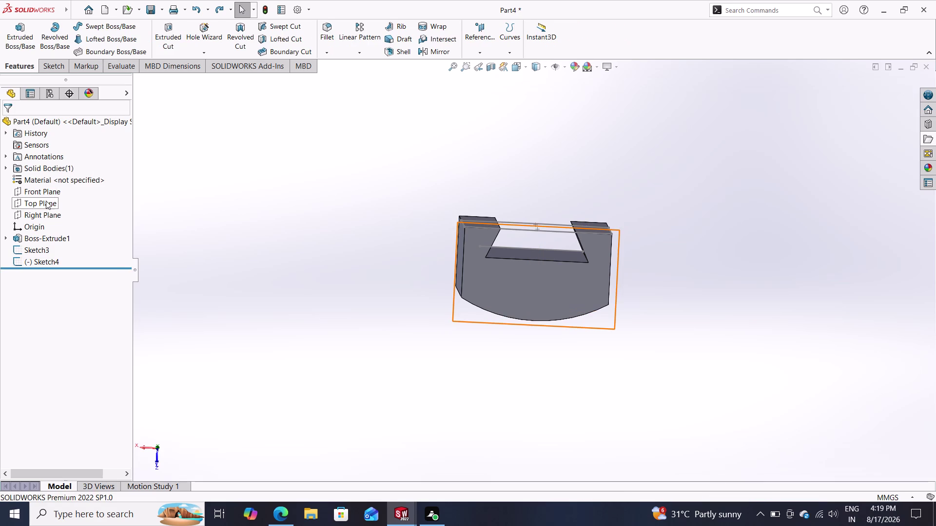
Start a new sketch, Sketch5, on the Top Plane.
click(35, 203)
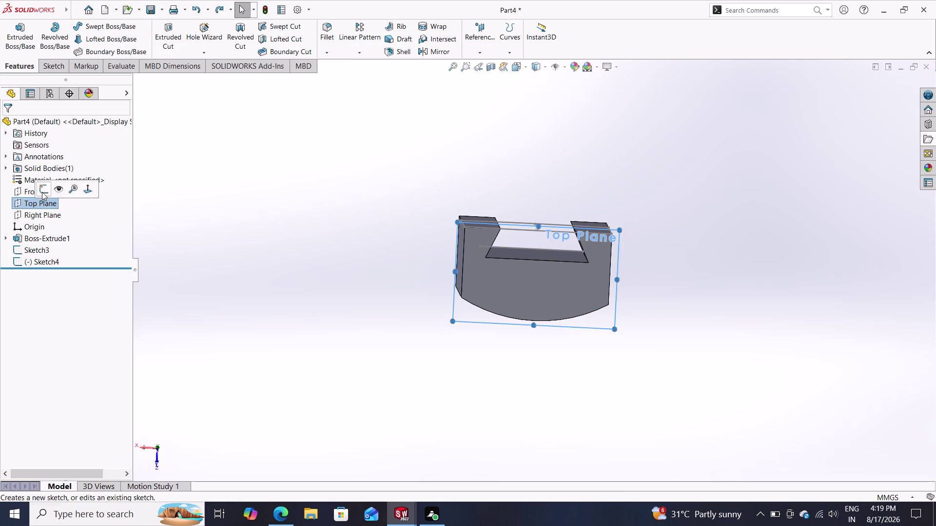
click(43, 190)
click(22, 207)
click(31, 193)
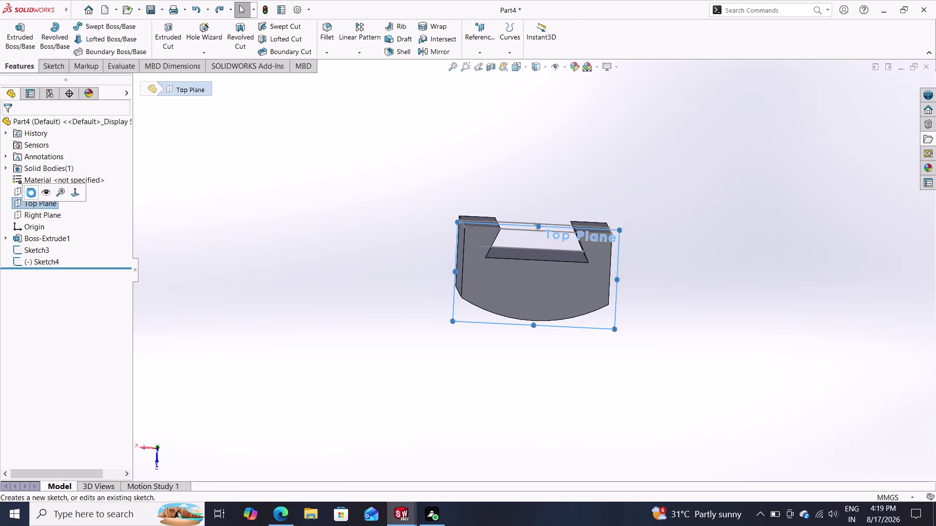
key(Escape)
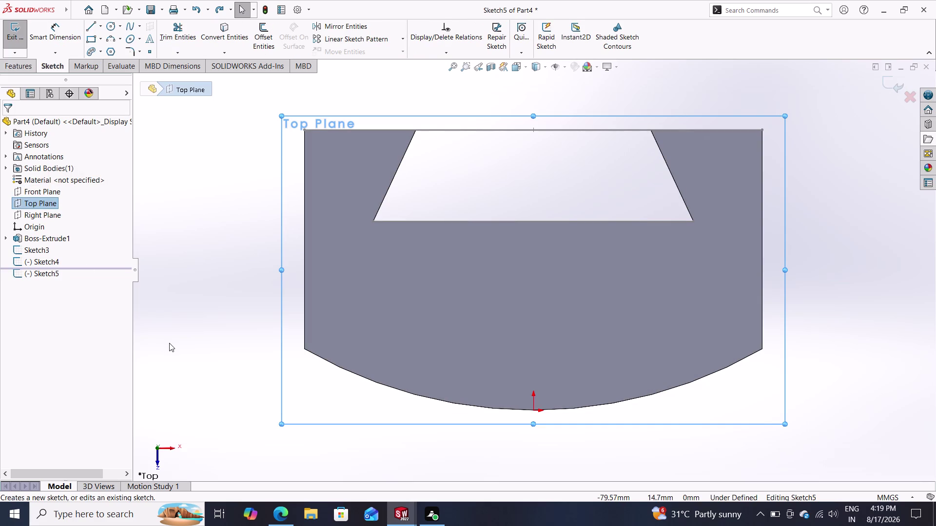
Draw a vertical line from the origin to the top edge midpoint and dimension it (61.26 mm).
click(92, 28)
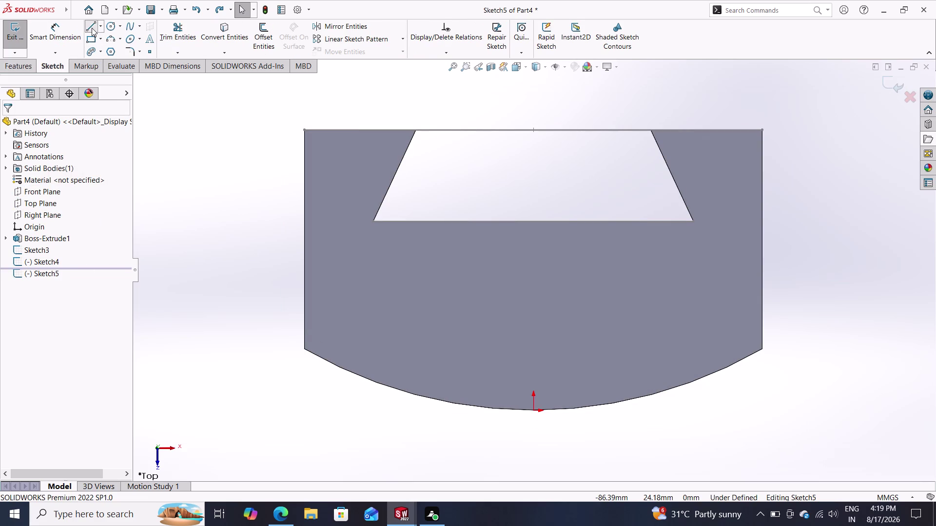
click(532, 412)
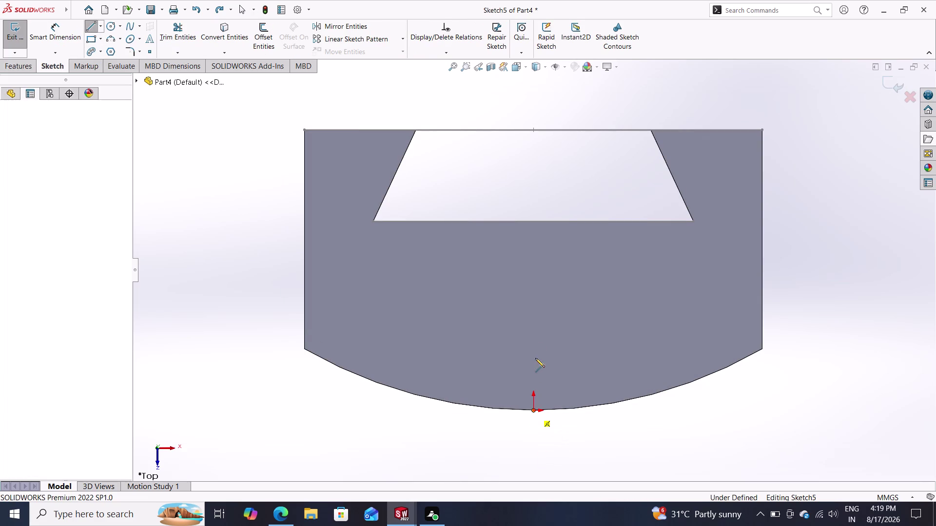
click(534, 127)
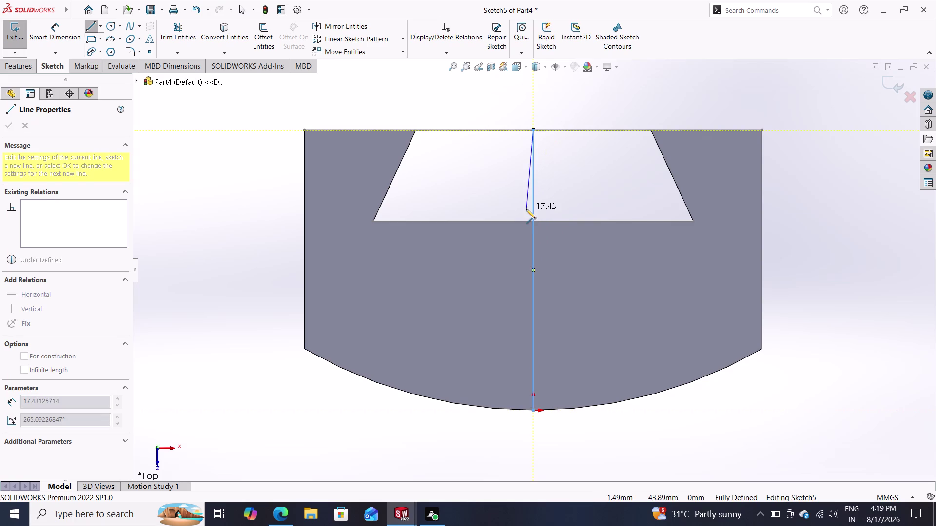
key(Escape)
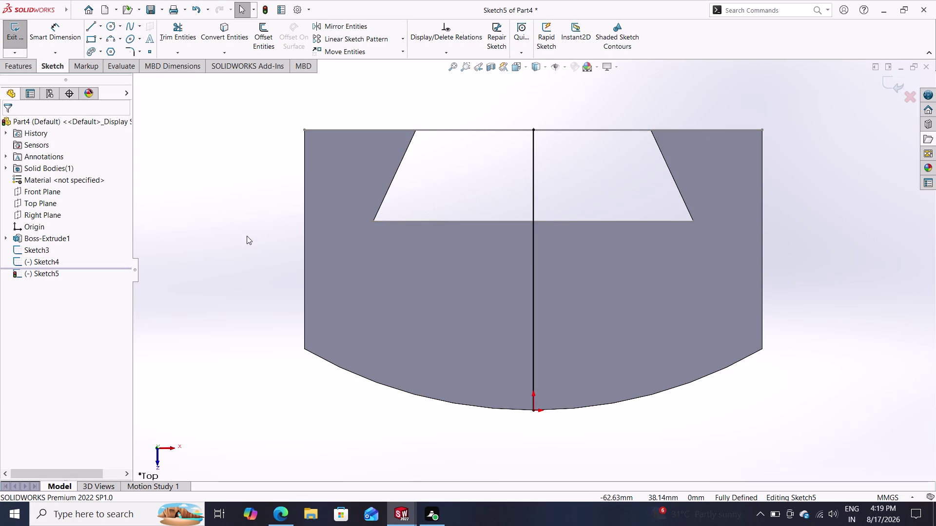
click(50, 27)
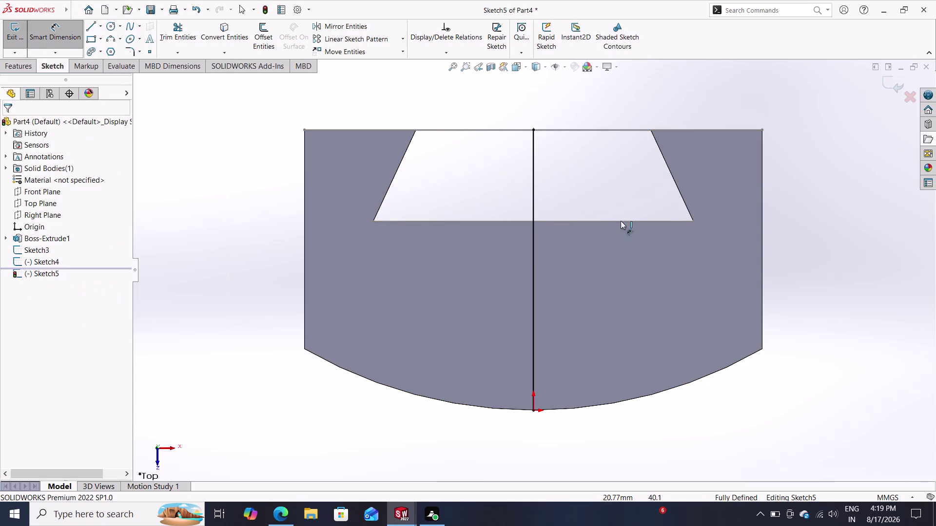
click(533, 184)
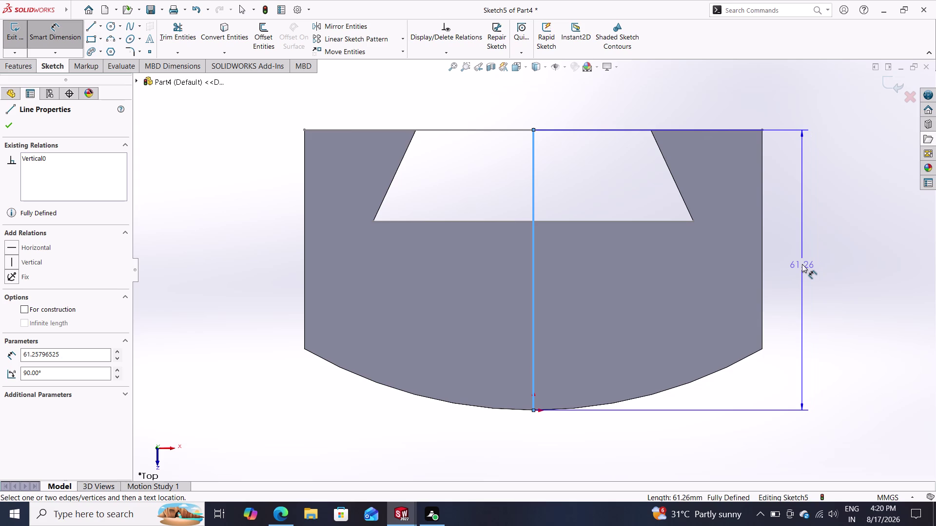
Cancel the pending dimension, delete the selected vertical line, and orbit the part.
key(Escape)
key(Escape)
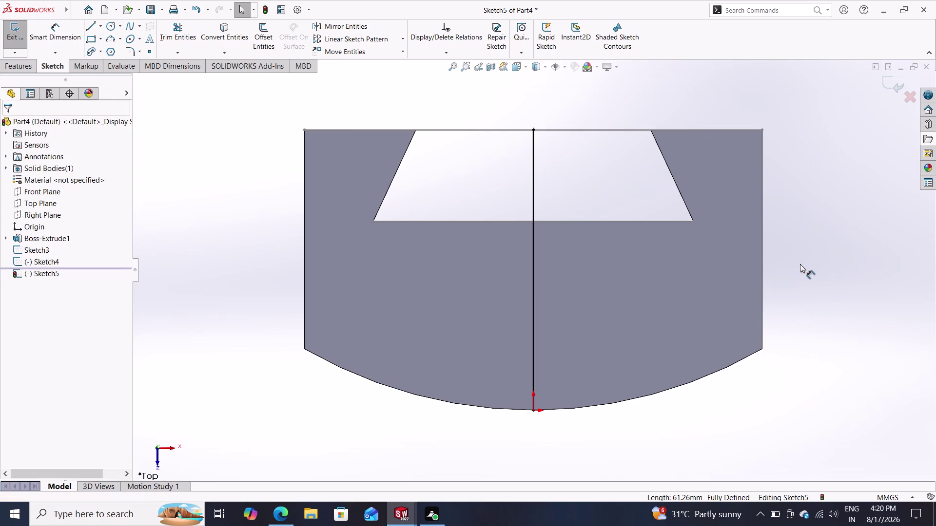
key(Escape)
click(534, 194)
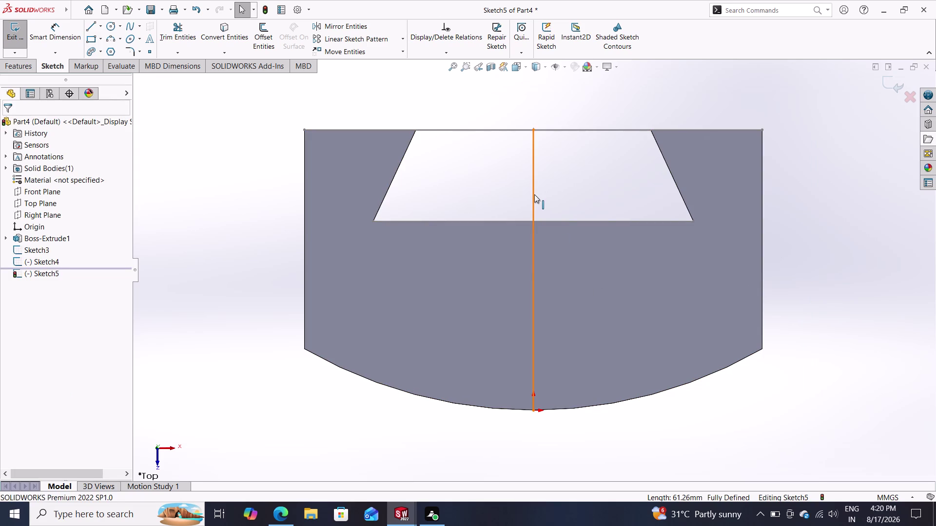
key(Delete)
scroll(down, 3)
scroll(up, 3)
scroll(up, 3)
middle_drag(758, 312, 768, 368)
scroll(up, 3)
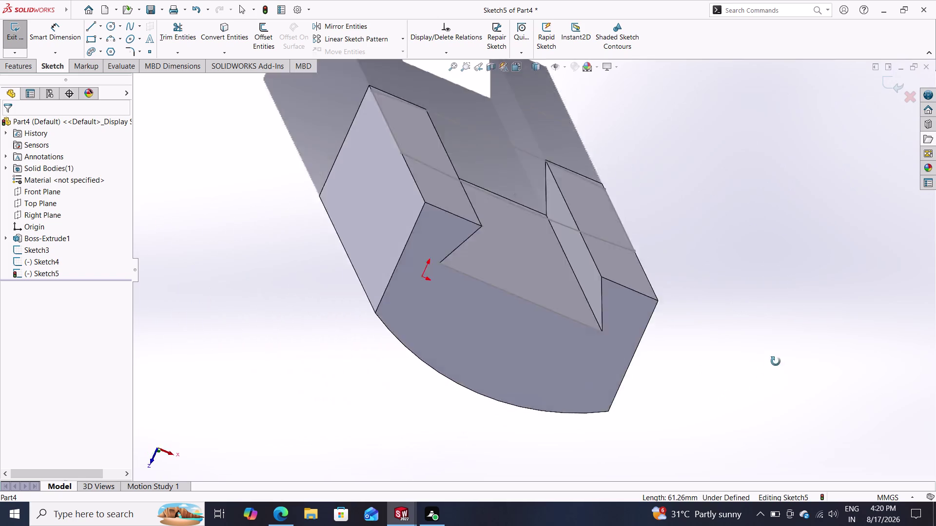
middle_drag(767, 368, 705, 347)
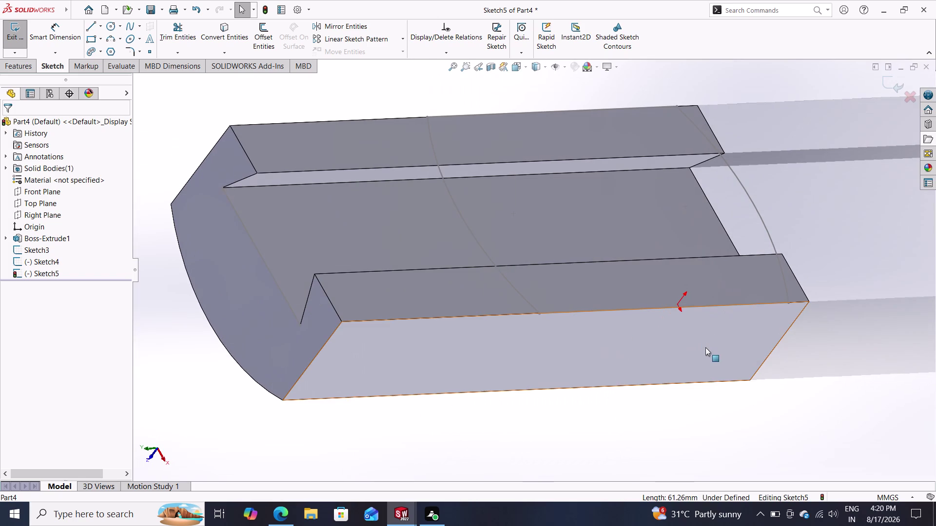
Undo out of Sketch5, then redo to restore Sketch5 and its vertical line.
key(ctrl+z)
key(ctrl+z)
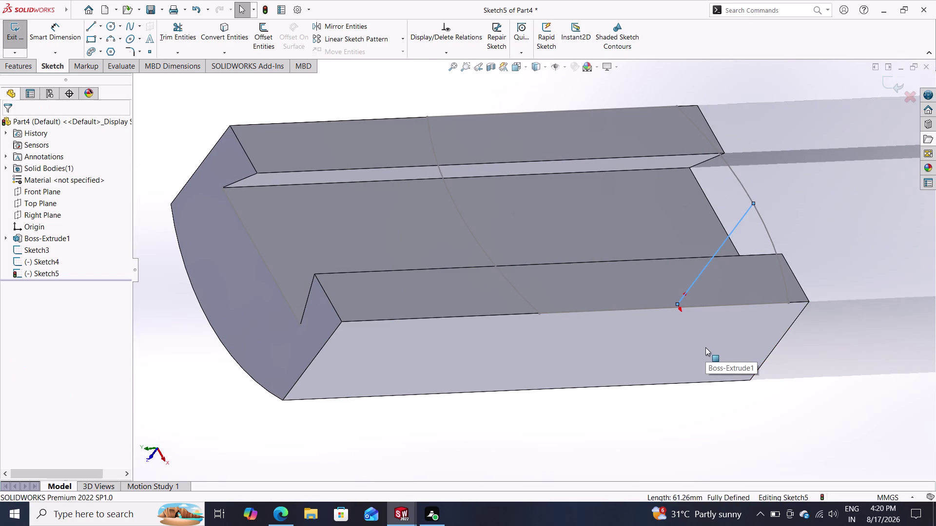
key(ctrl+z)
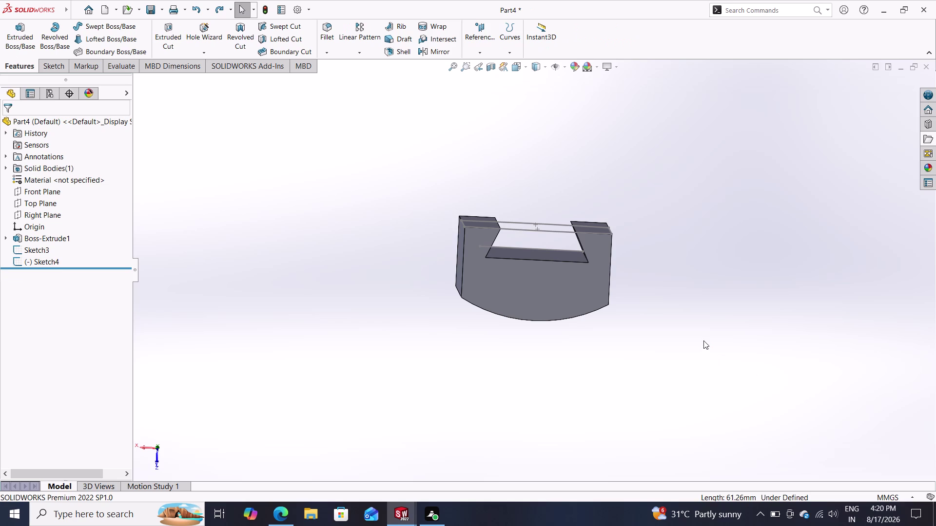
key(ctrl+y)
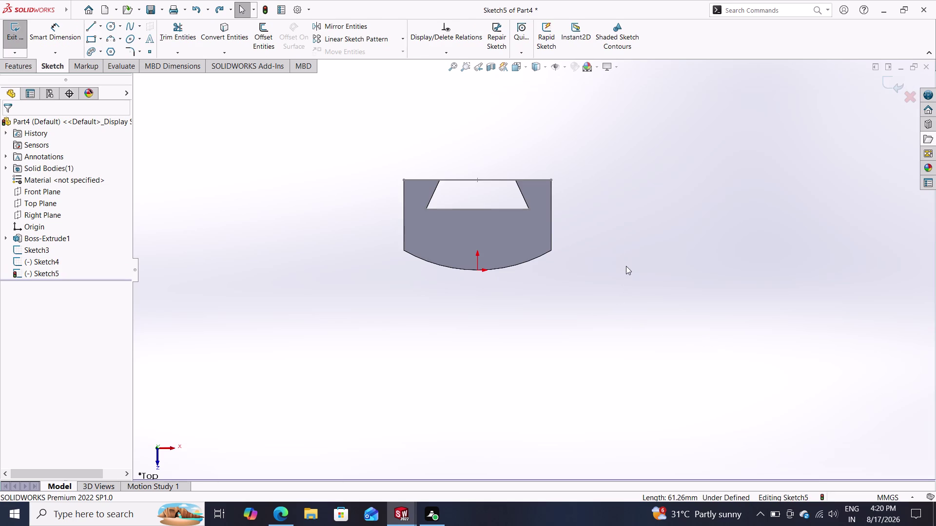
key(ctrl+y)
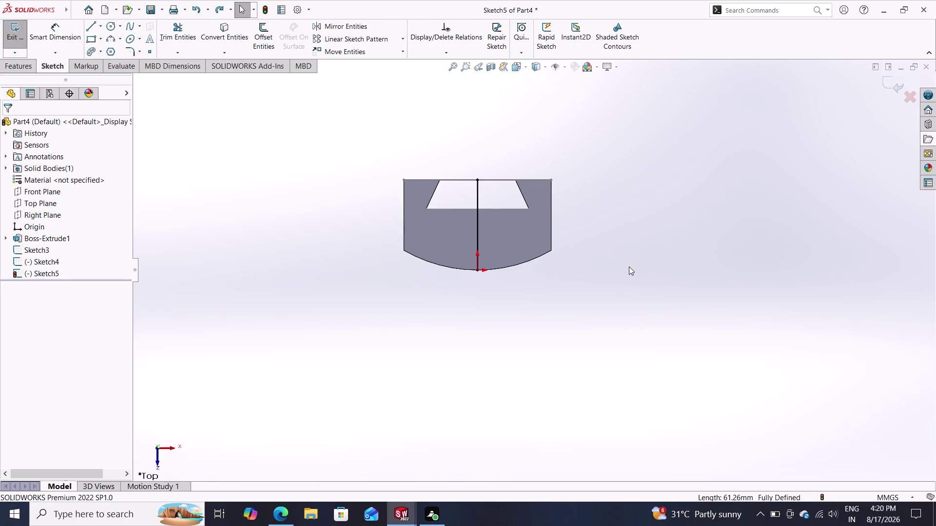
middle_drag(600, 242, 611, 256)
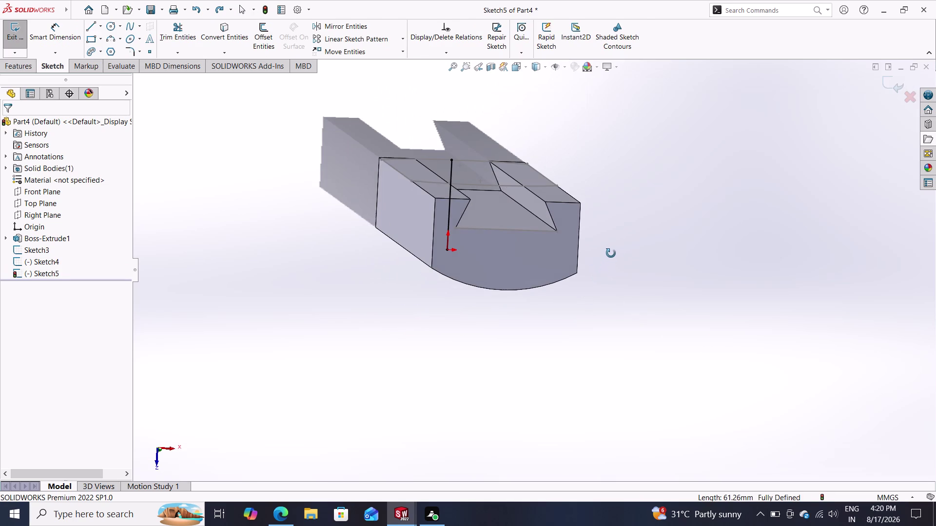
middle_drag(612, 257, 608, 252)
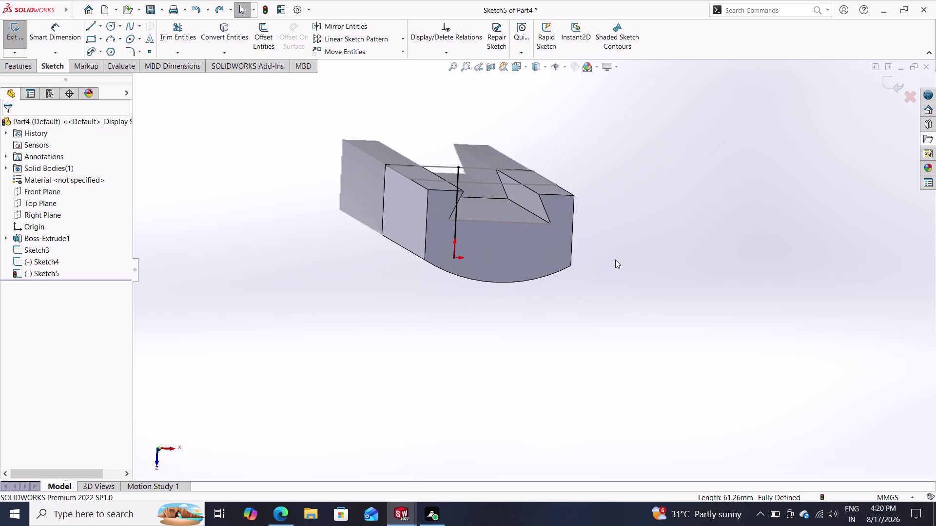
Undo the vertical line and Sketch5, returning to editing Sketch4.
key(ctrl+z)
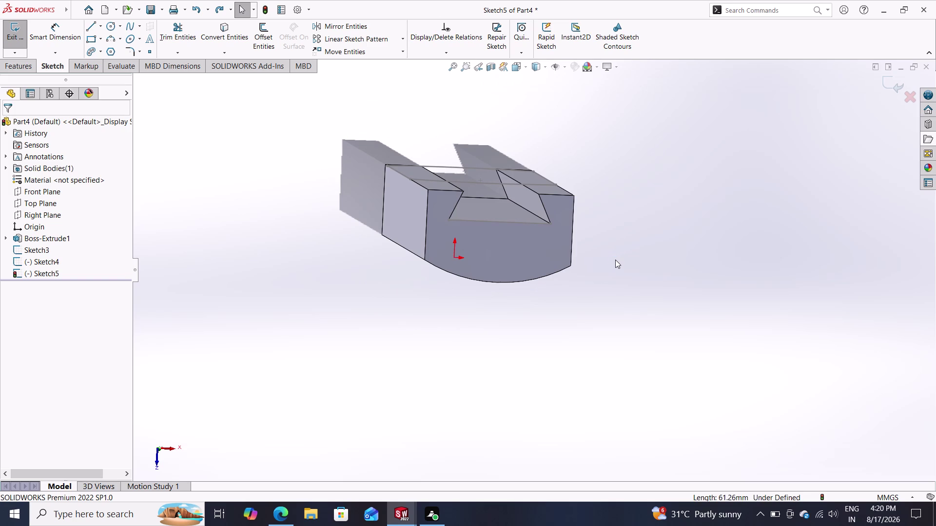
key(ctrl+z)
key(ctrl+z)
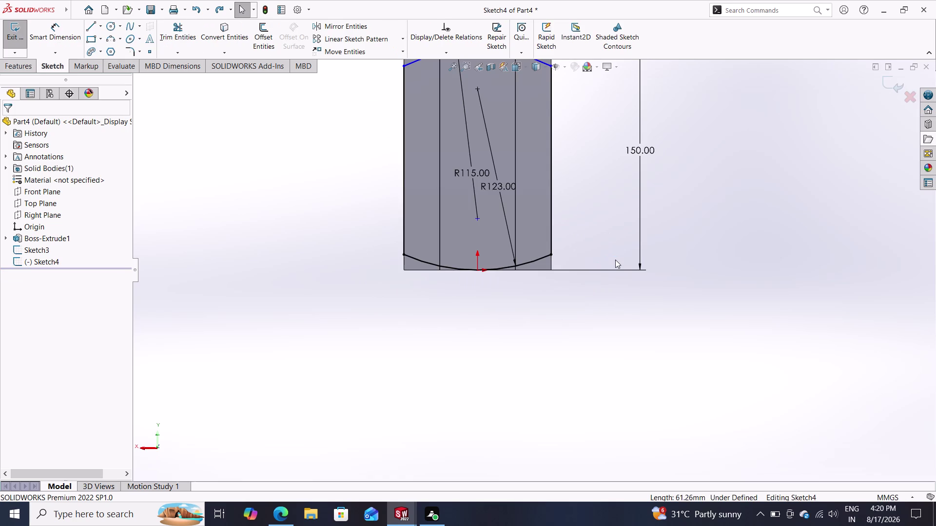
scroll(down, 3)
scroll(up, 3)
scroll(down, 3)
scroll(down, 3)
scroll(up, 3)
scroll(down, 3)
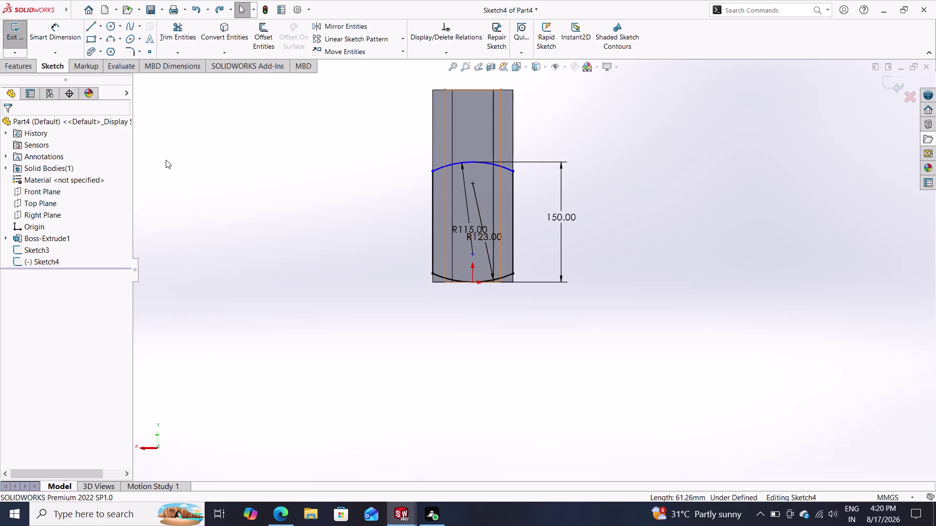
Select and clear Boss-Extrude1, orbit the profile in 3D, and show the Features commands.
click(38, 240)
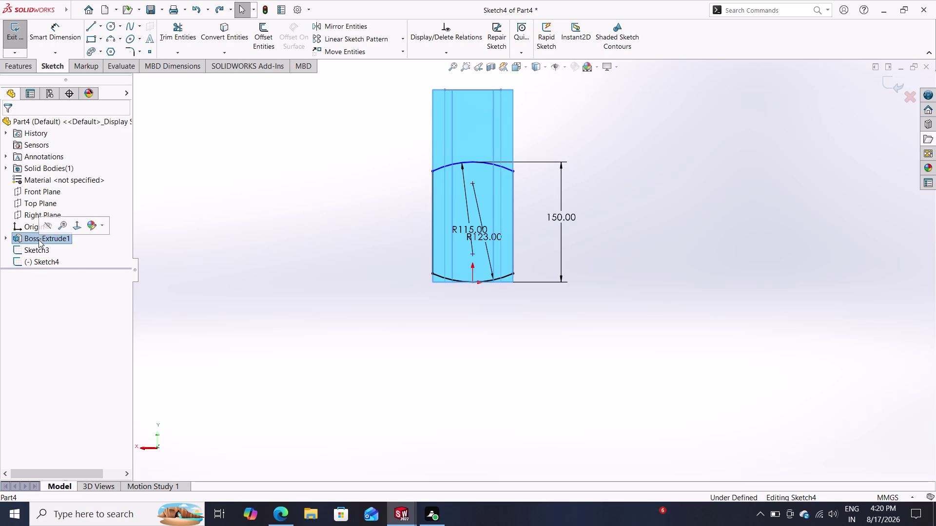
key(Escape)
scroll(down, 3)
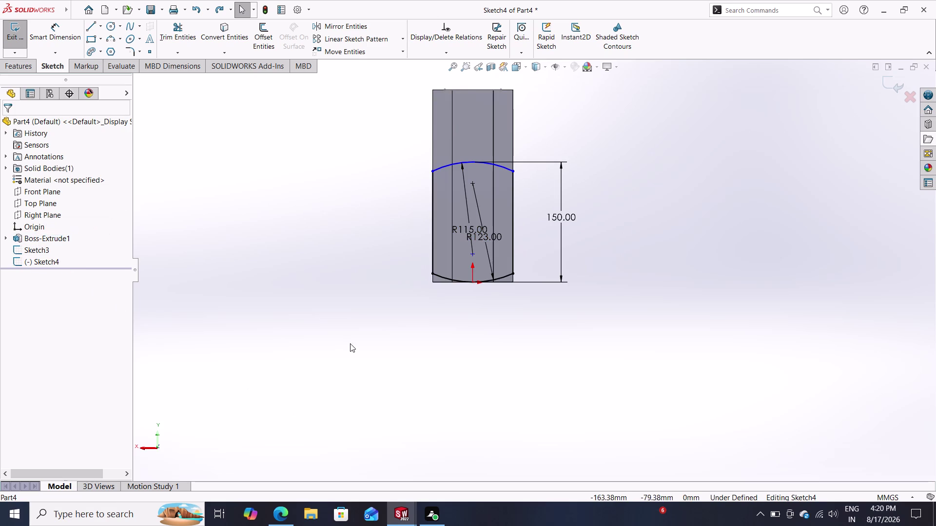
middle_drag(350, 345, 417, 378)
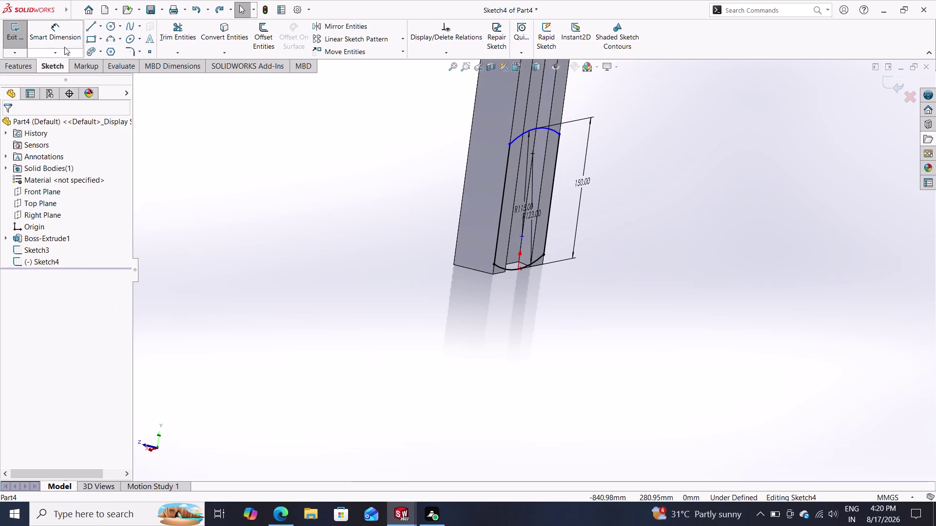
click(19, 68)
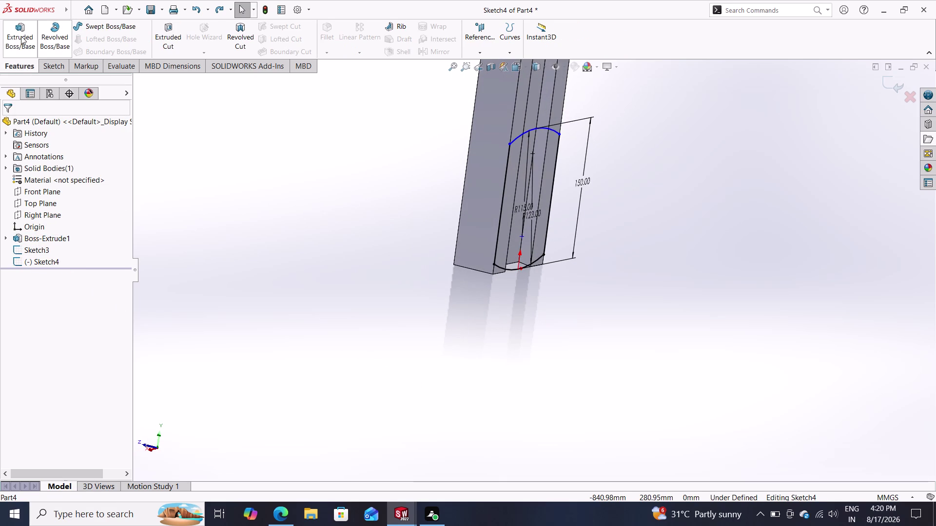
double_click(21, 36)
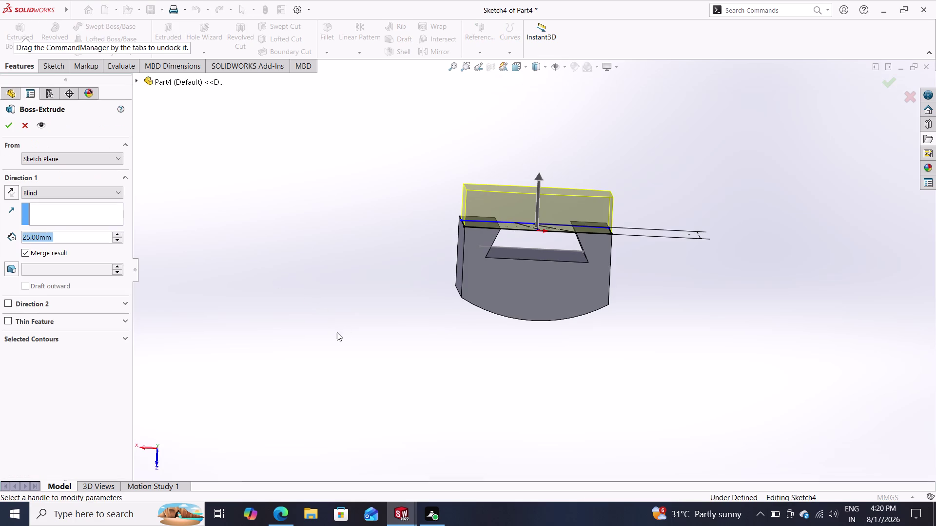
click(64, 161)
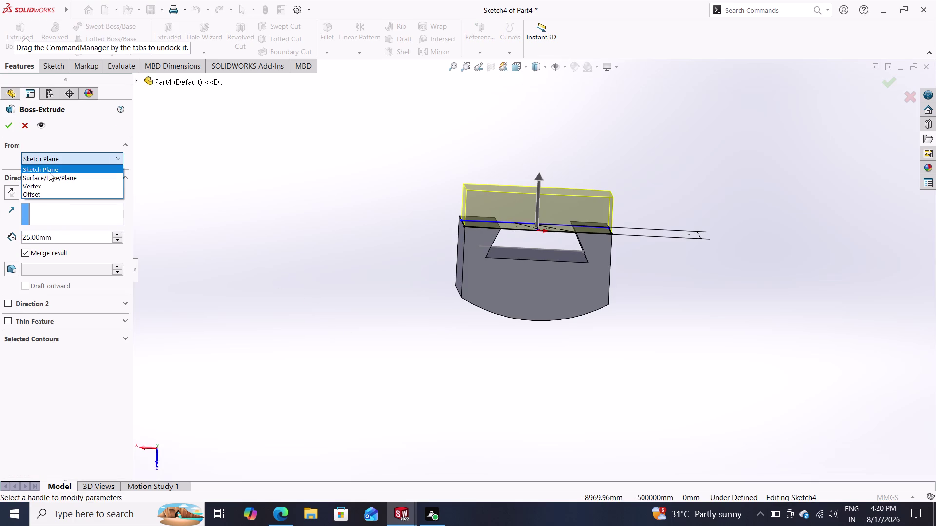
click(41, 194)
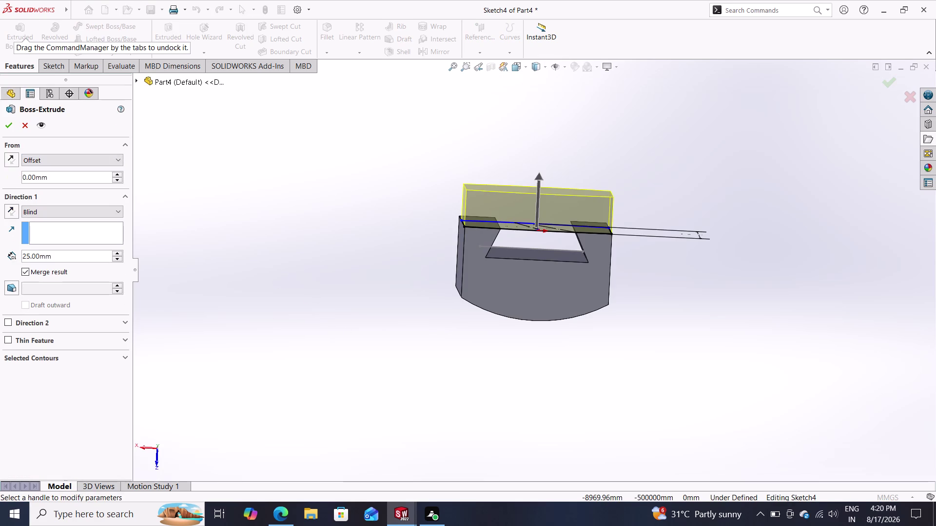
drag(57, 181, 25, 173)
drag(56, 175, 54, 175)
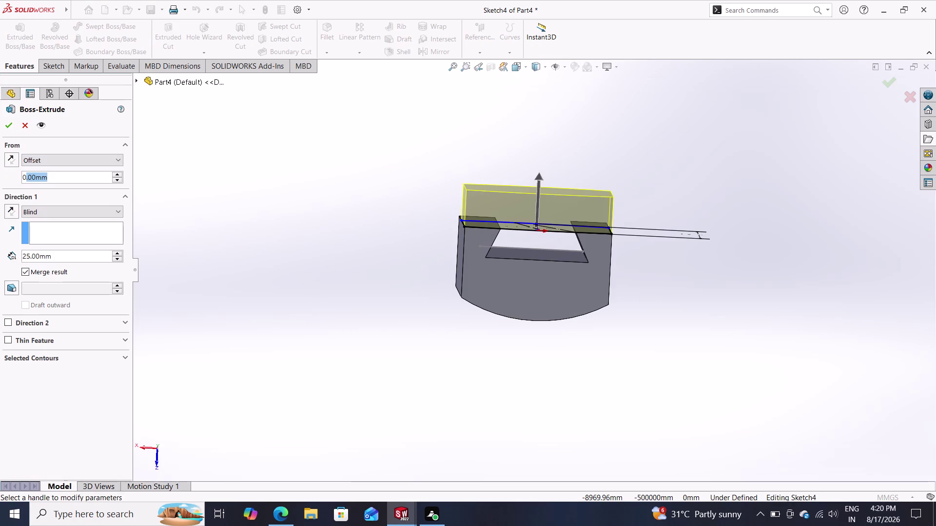
drag(55, 174, 12, 171)
click(12, 171)
text(20)
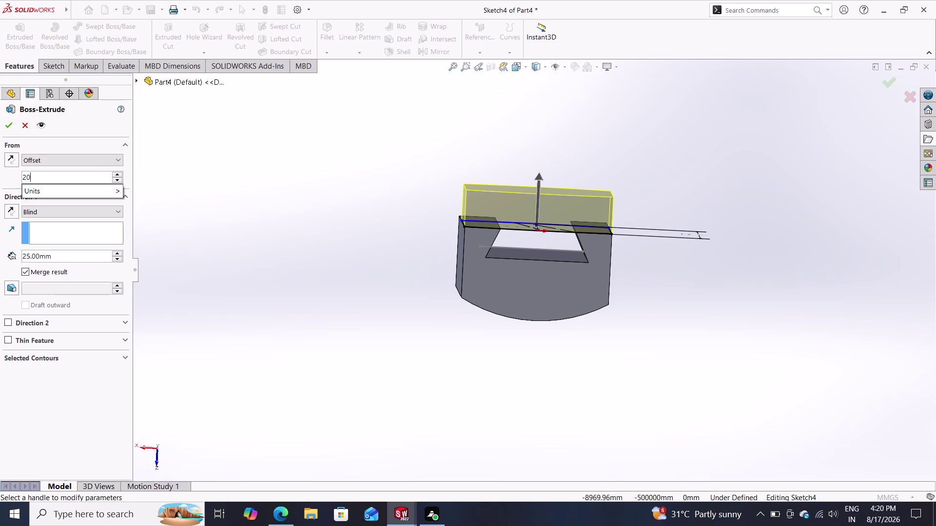
key(Return)
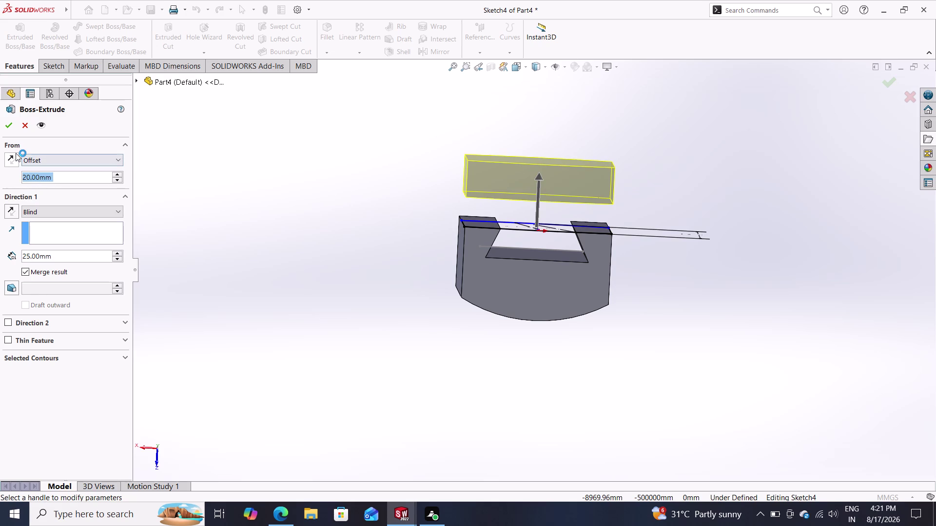
click(14, 154)
middle_drag(375, 402, 381, 398)
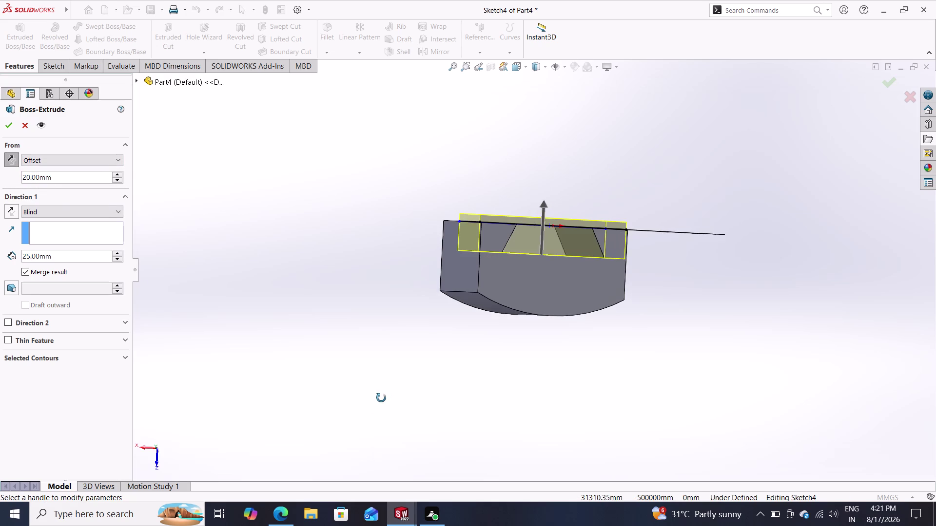
middle_drag(381, 399, 353, 379)
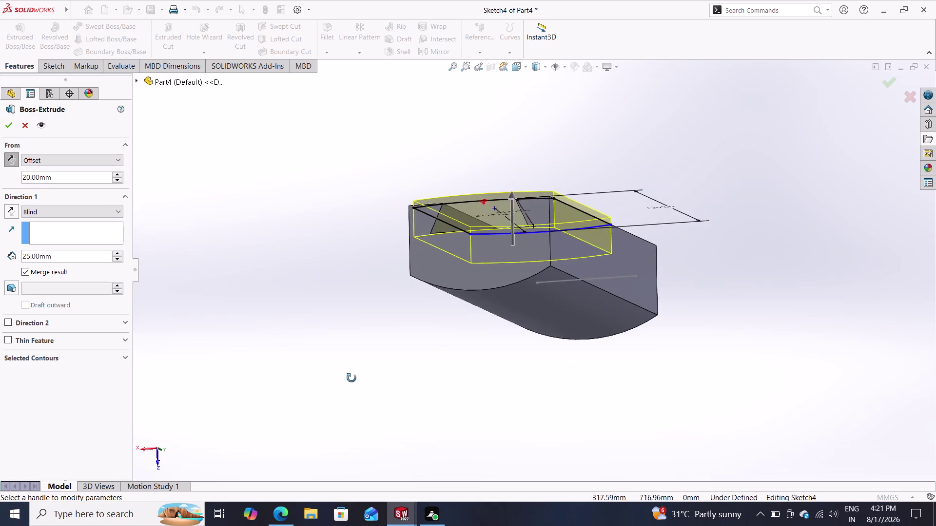
middle_drag(353, 378, 285, 439)
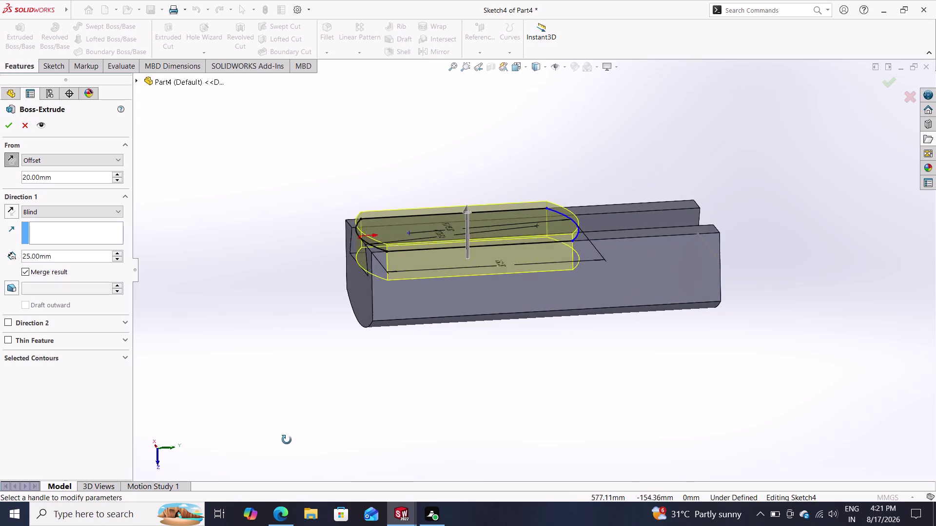
middle_drag(285, 439, 370, 425)
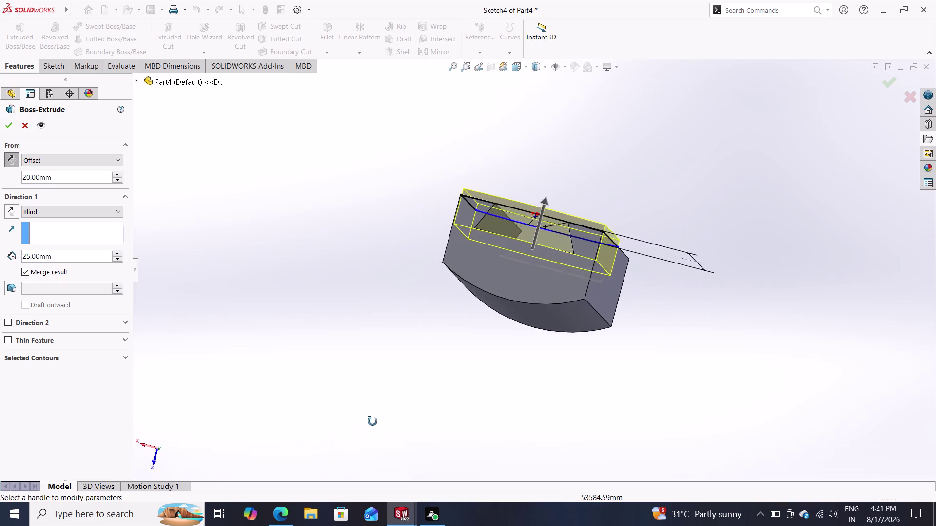
middle_drag(370, 425, 339, 410)
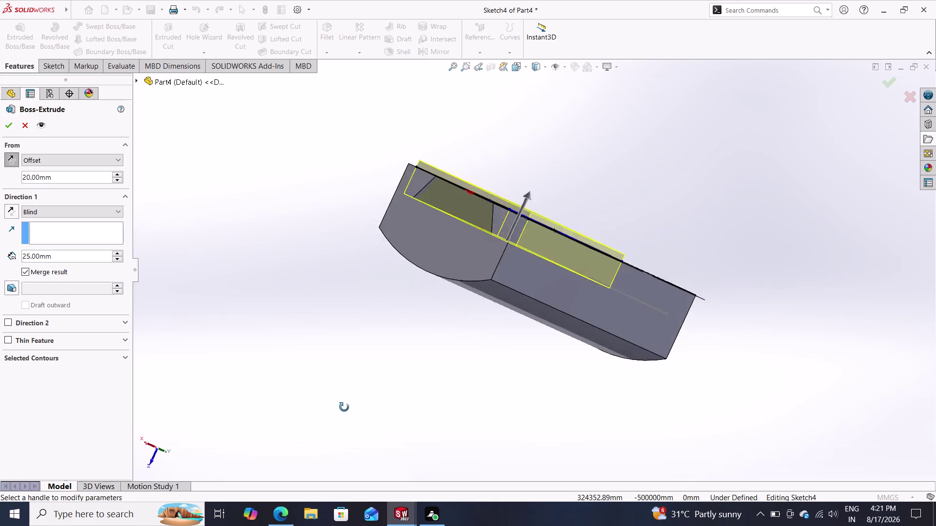
middle_drag(339, 410, 329, 429)
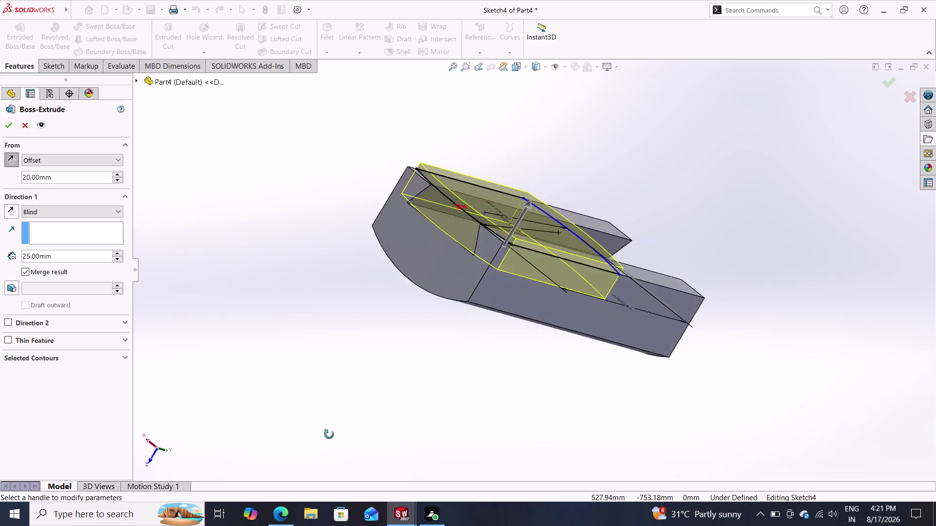
middle_drag(329, 429, 335, 408)
middle_drag(365, 377, 410, 325)
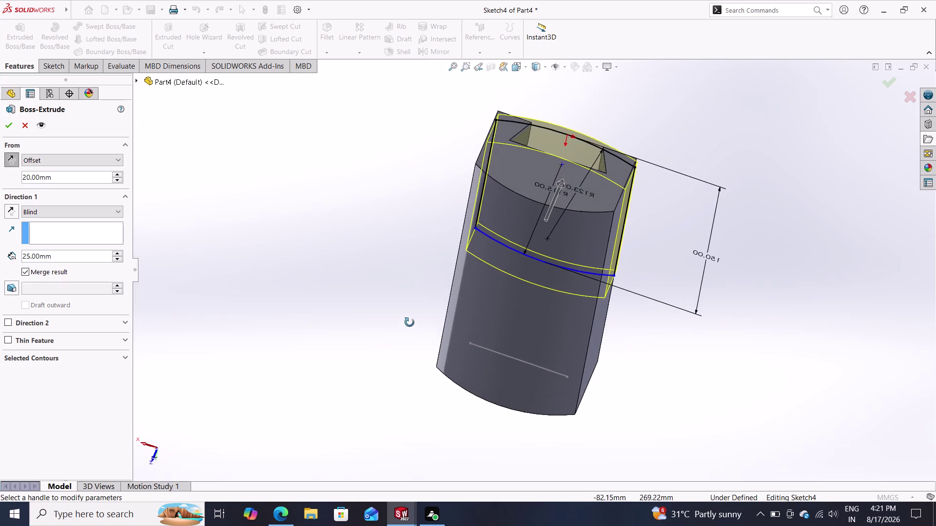
middle_drag(409, 325, 335, 380)
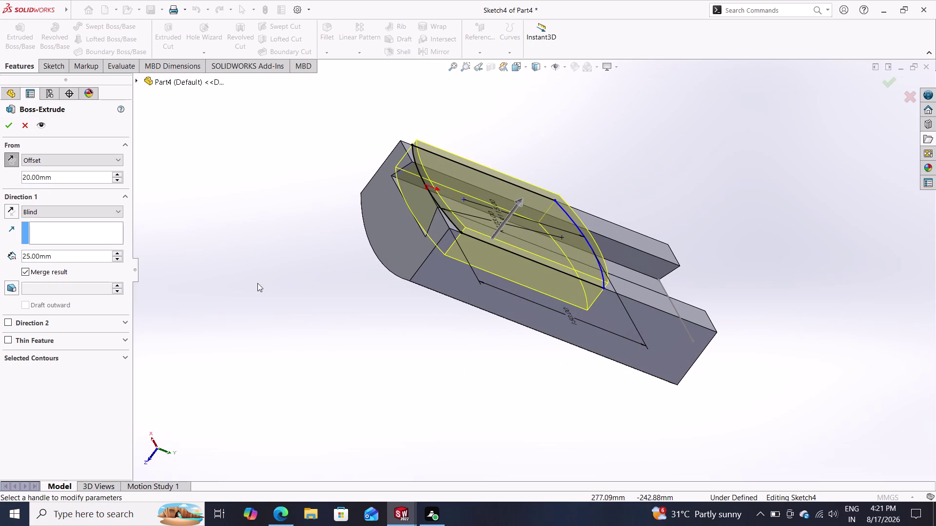
click(8, 211)
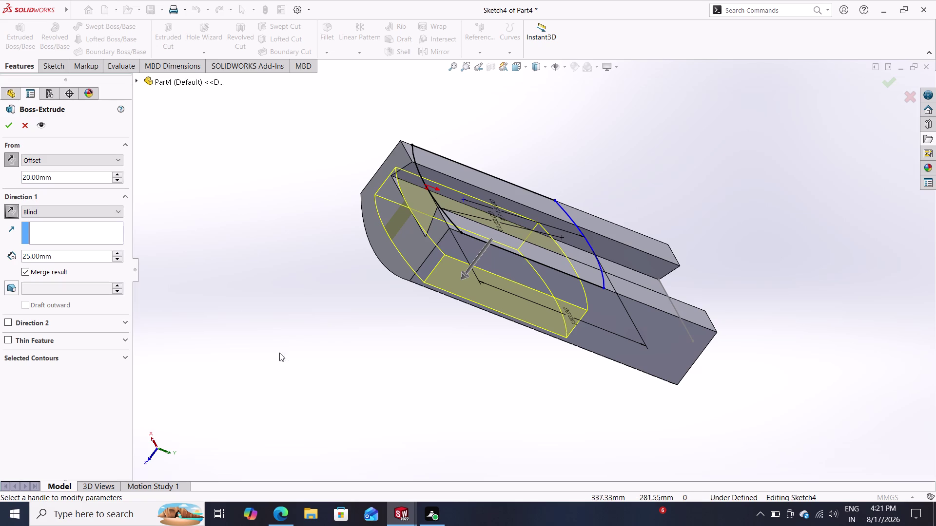
Orbit the part end-on to check the reversed 25 mm boss extrusion preview.
middle_drag(311, 316, 377, 260)
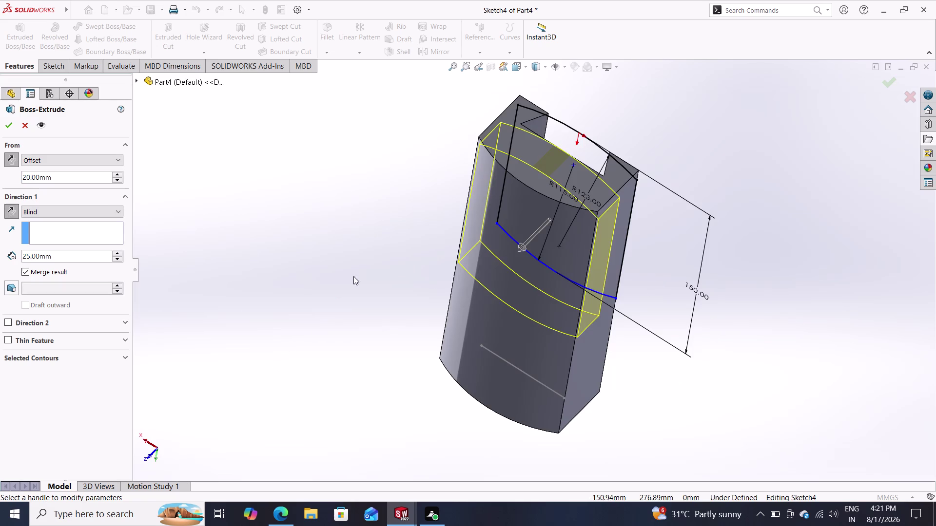
middle_drag(350, 278, 341, 246)
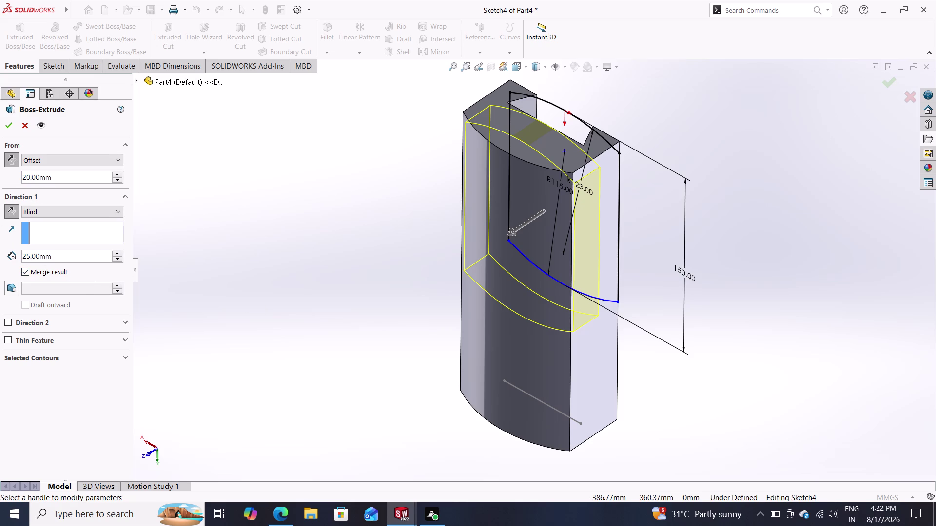
Enter a 30 mm start offset and orbit to judge the gap to the part.
drag(56, 177, 4, 177)
text(30)
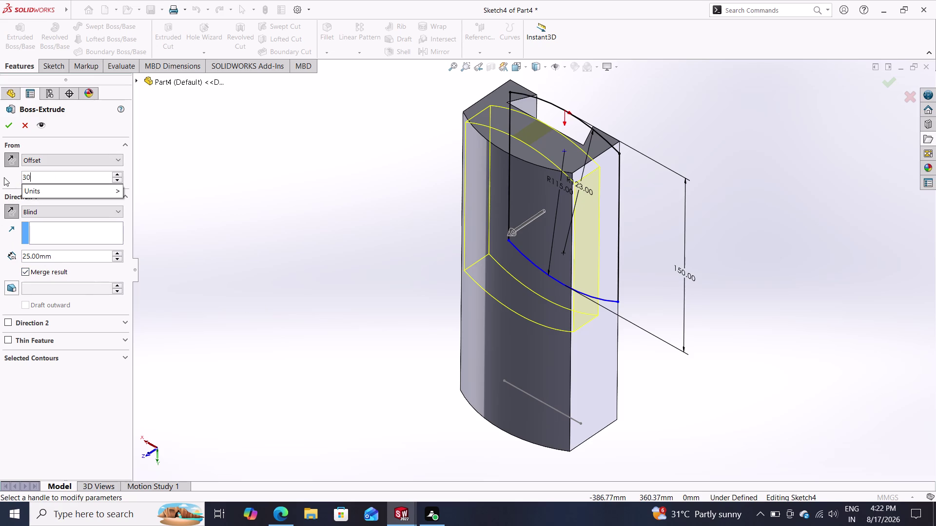
key(Return)
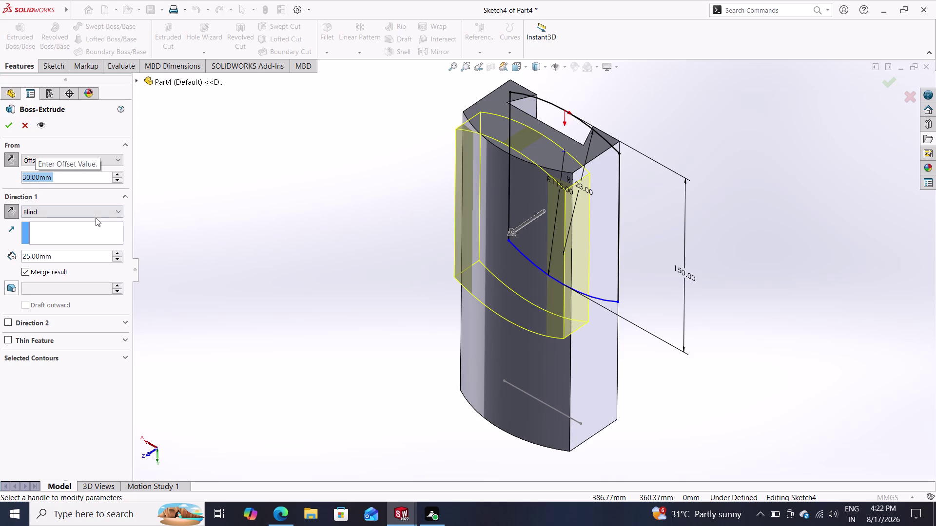
middle_drag(289, 222, 276, 225)
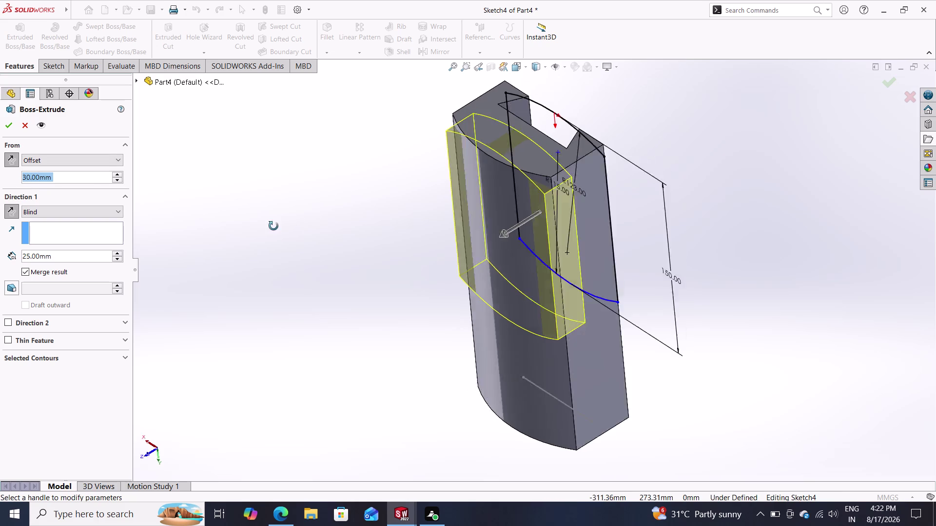
middle_drag(276, 226, 265, 202)
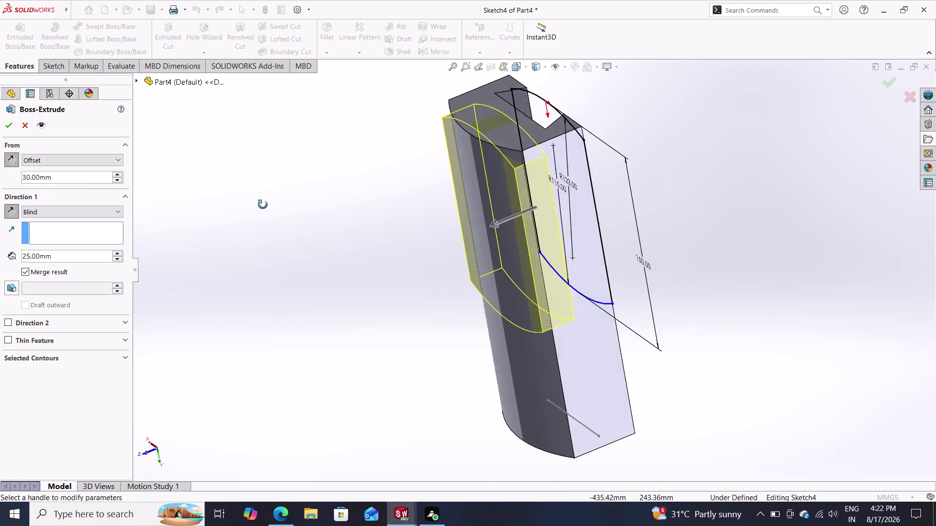
middle_drag(266, 202, 291, 200)
Change the start offset to 61.26 mm and review the detached preview from the side.
double_click(64, 179)
drag(61, 178, 24, 174)
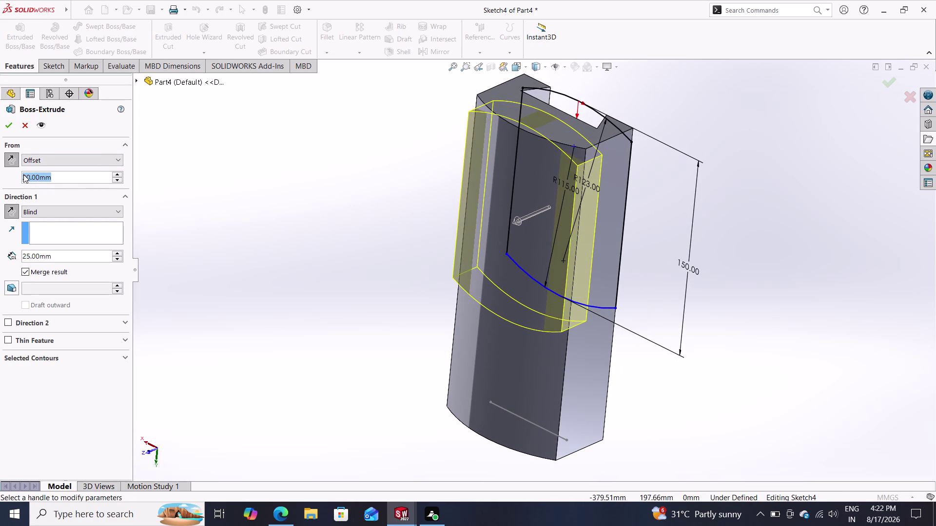
text(61.)
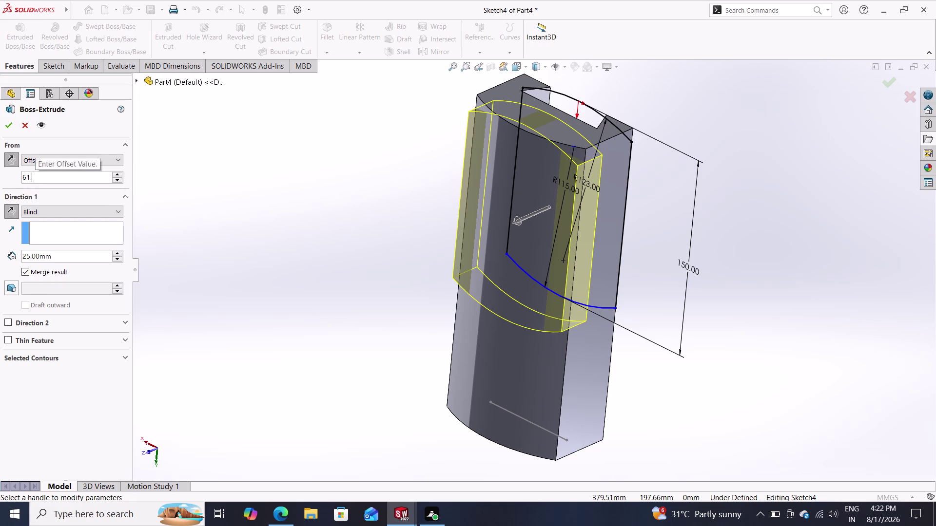
text(26)
key(Return)
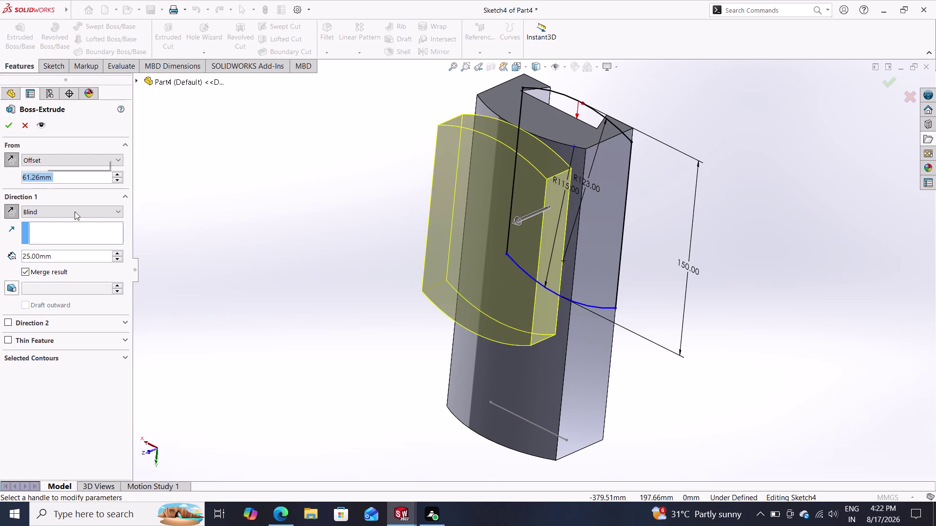
middle_drag(374, 323, 327, 320)
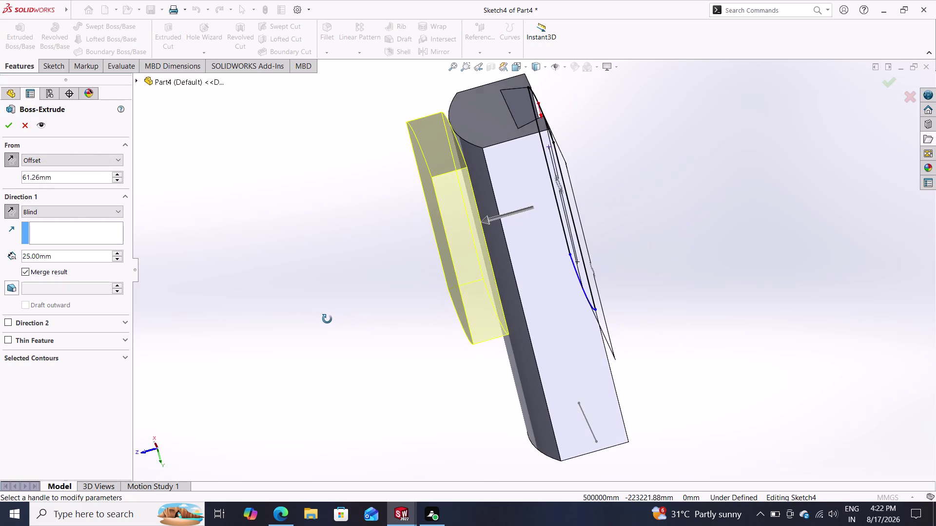
middle_drag(327, 321, 318, 352)
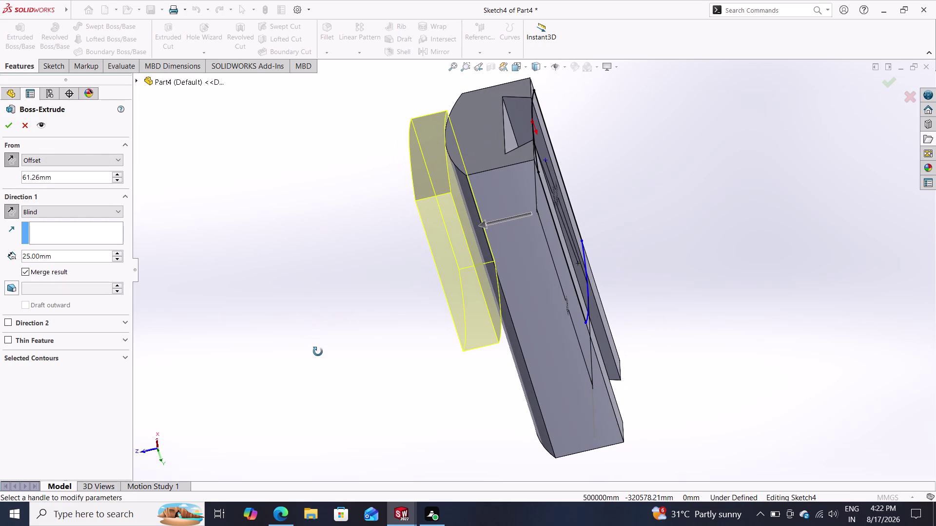
middle_drag(317, 352, 334, 336)
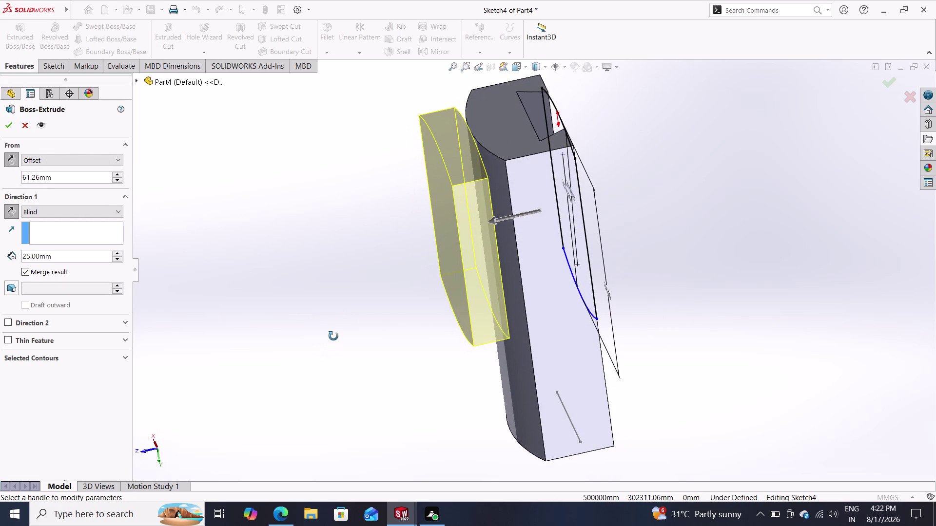
middle_drag(333, 336, 334, 336)
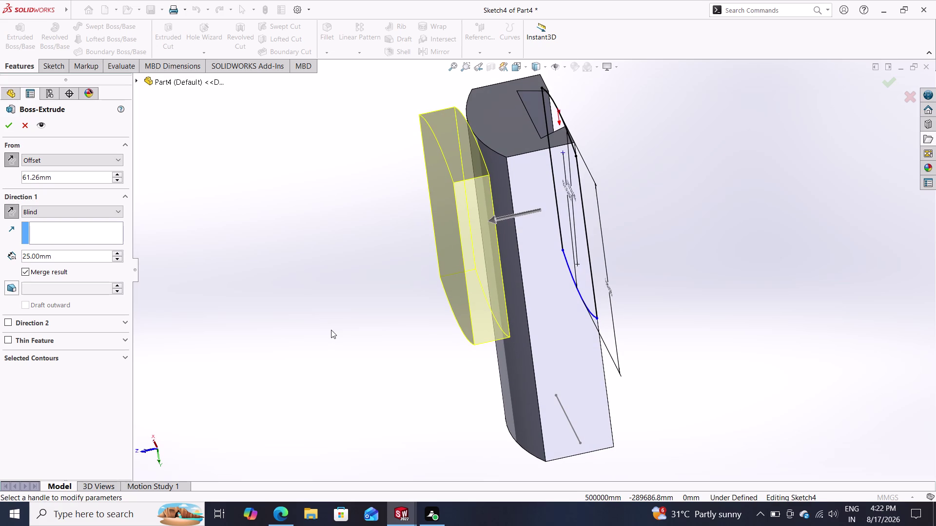
click(59, 178)
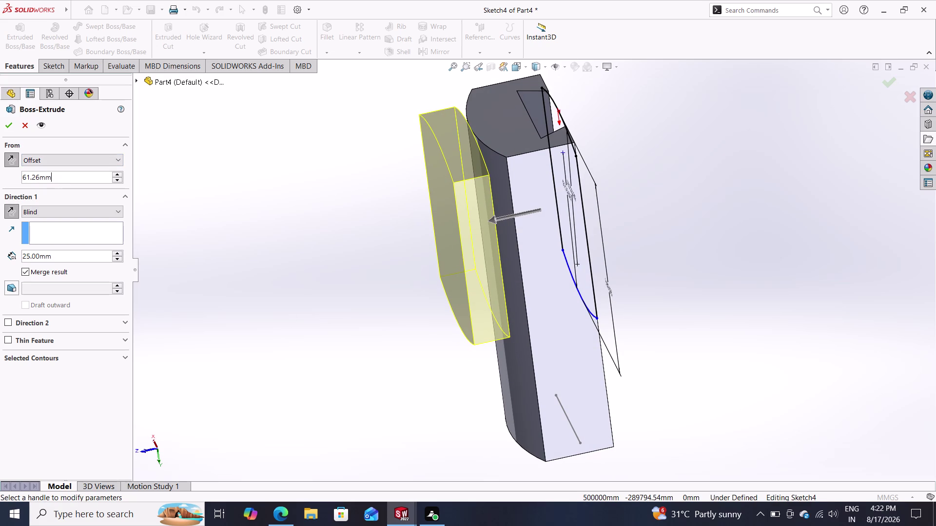
triple_click(59, 178)
click(59, 178)
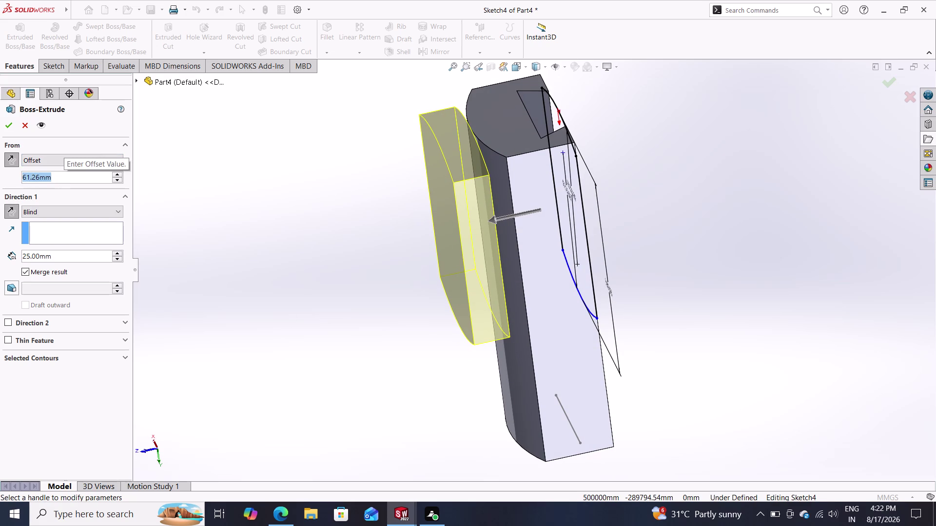